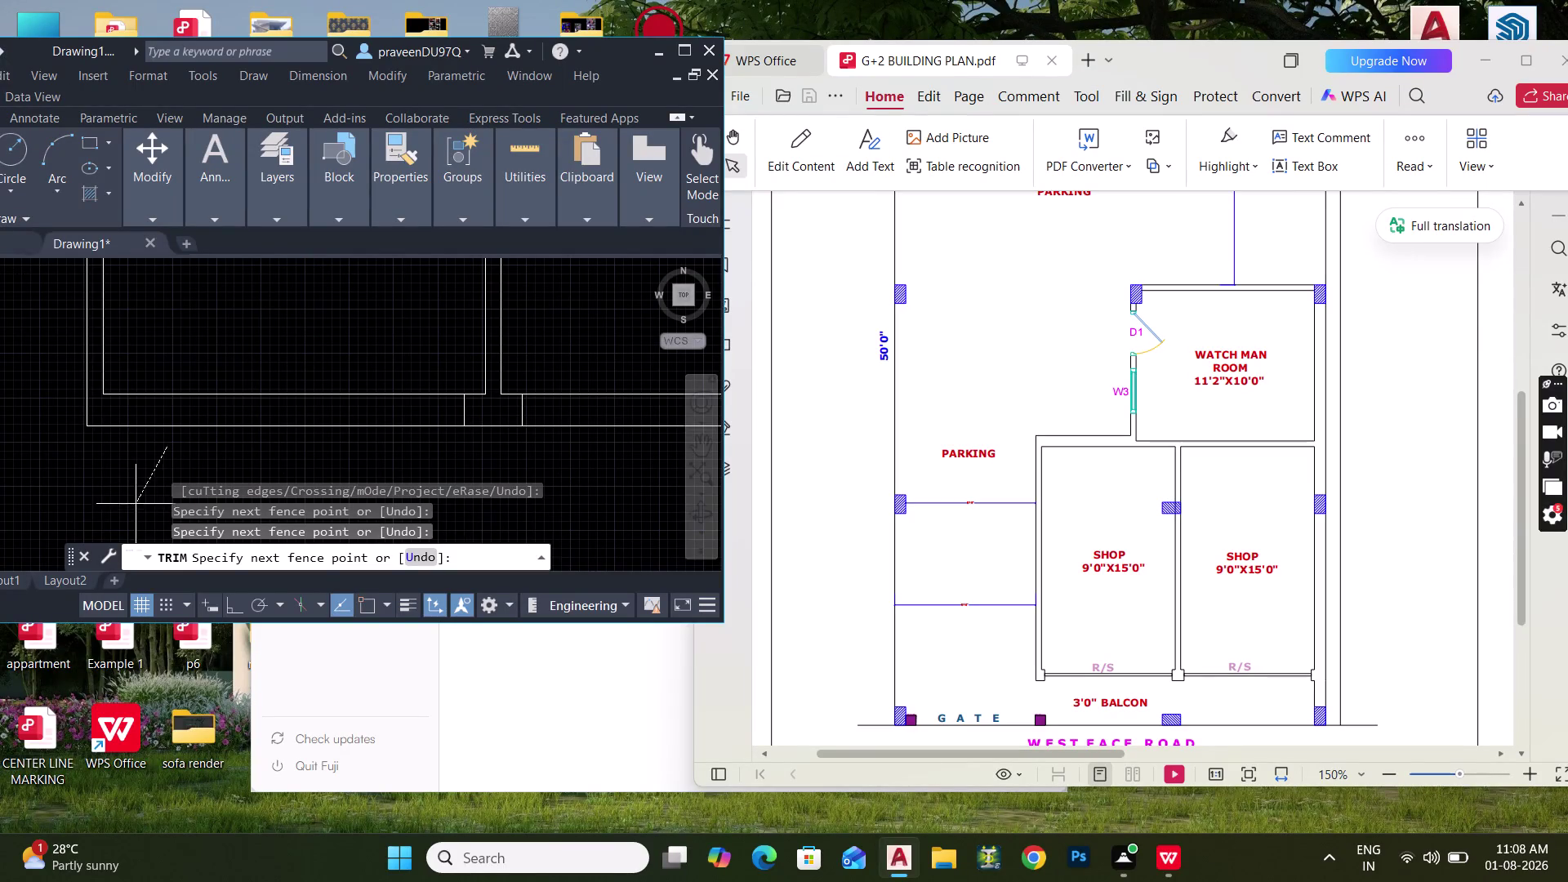
End the trim and pan across the trimmed watchman room and shop outlines.
key(Escape)
key(Escape)
middle_drag(276, 427, 353, 427)
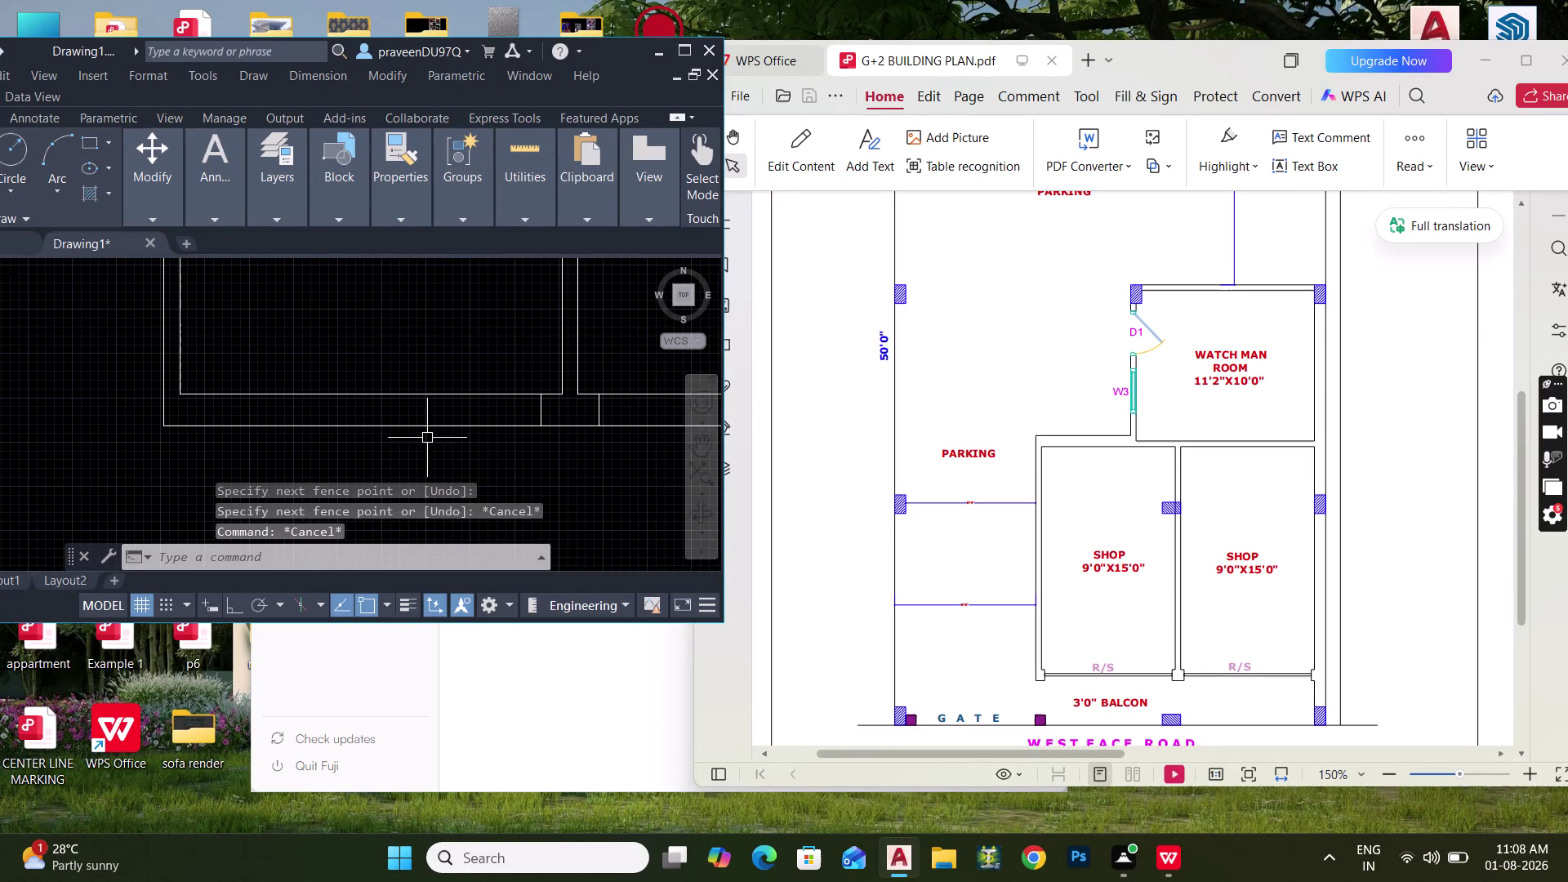
scroll(down, 3)
middle_drag(351, 363, 263, 402)
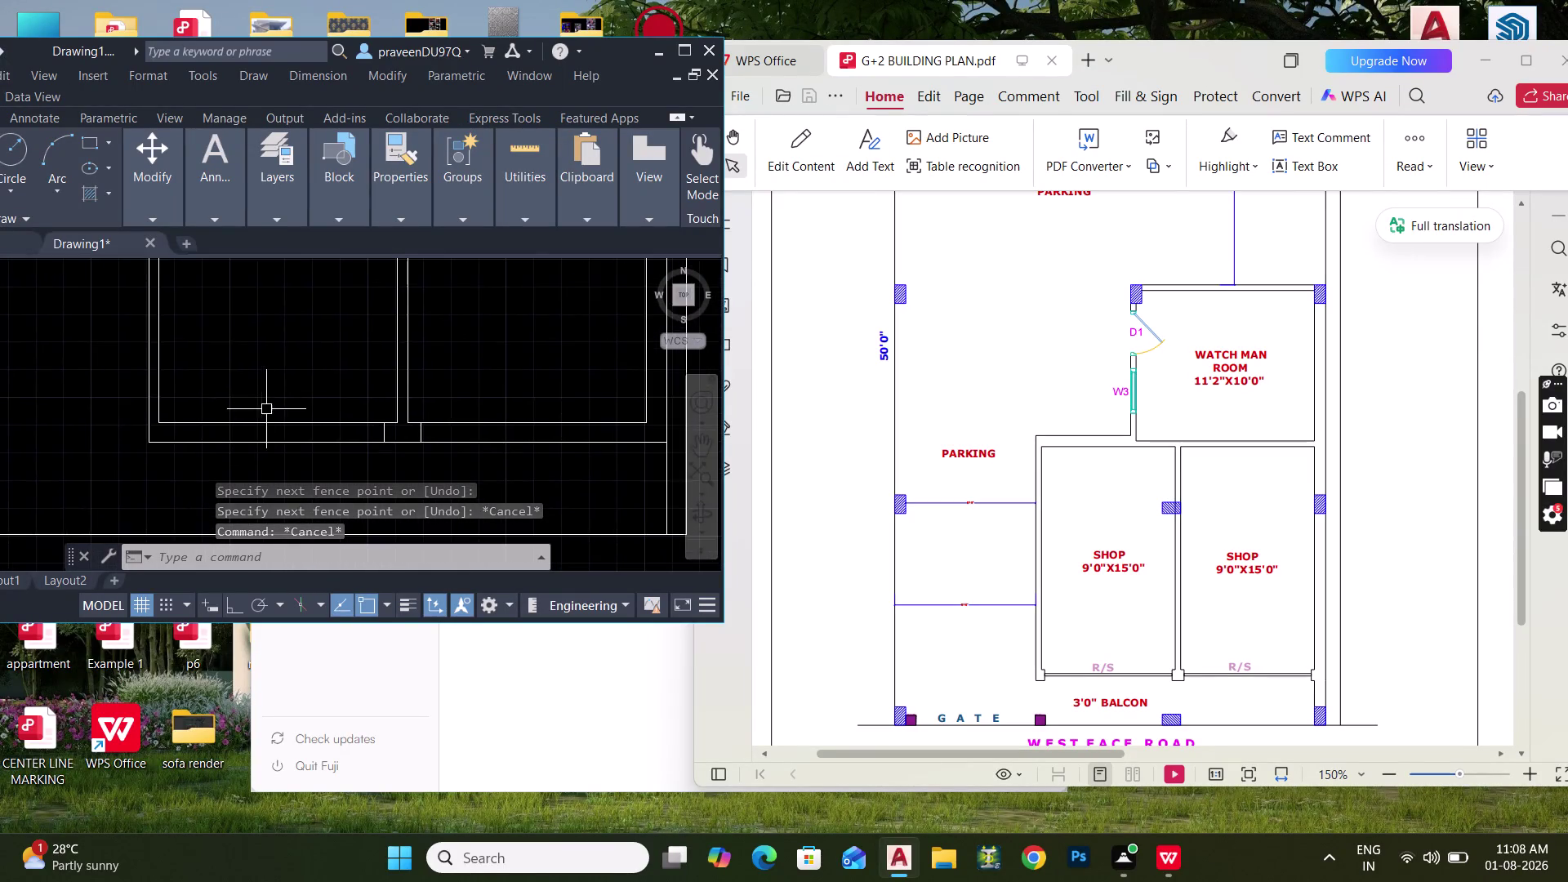
scroll(down, 3)
middle_drag(325, 402, 339, 486)
scroll(up, 3)
middle_drag(379, 312, 387, 392)
middle_drag(396, 375, 411, 397)
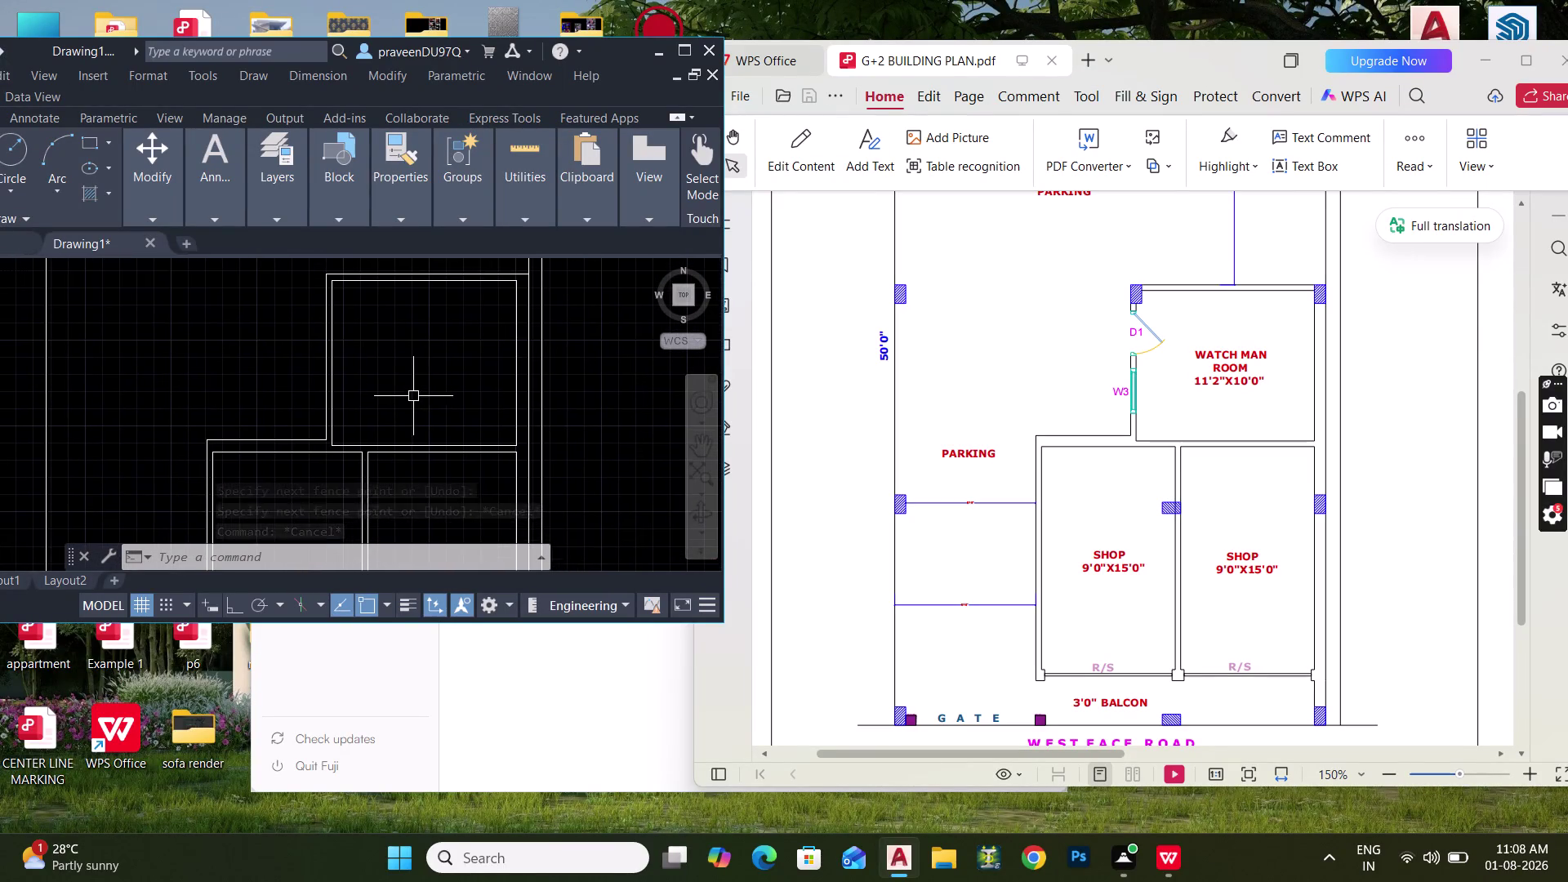
Move the AutoCAD window to the top of the screen and make it taller.
drag(310, 40, 310, 39)
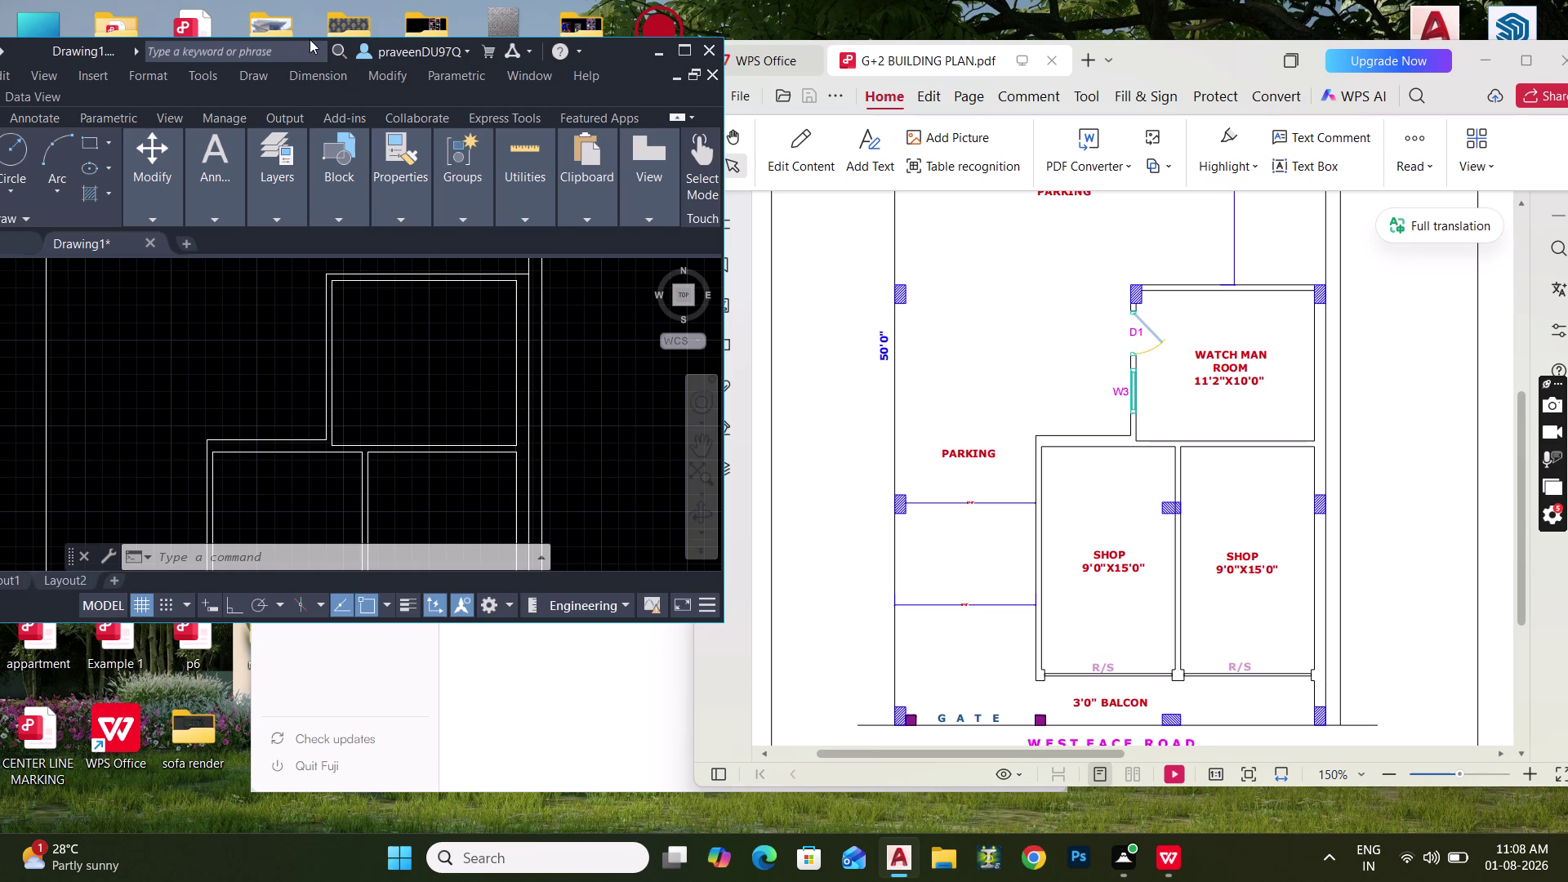
drag(309, 40, 306, 32)
drag(309, 38, 307, 5)
drag(308, 5, 307, 4)
drag(626, 40, 621, 24)
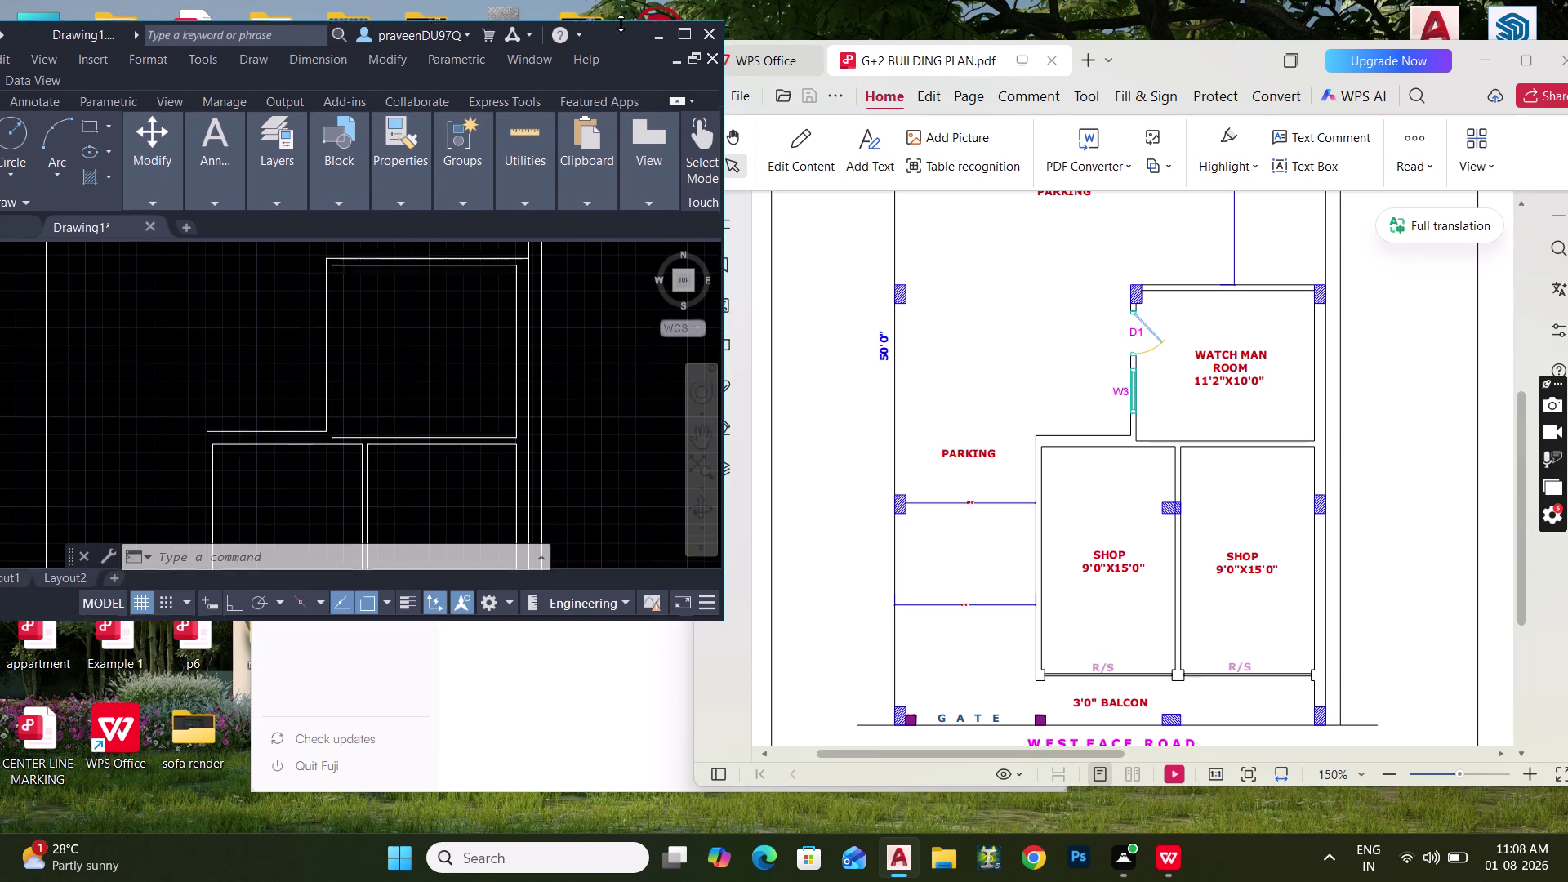
drag(621, 24, 615, 17)
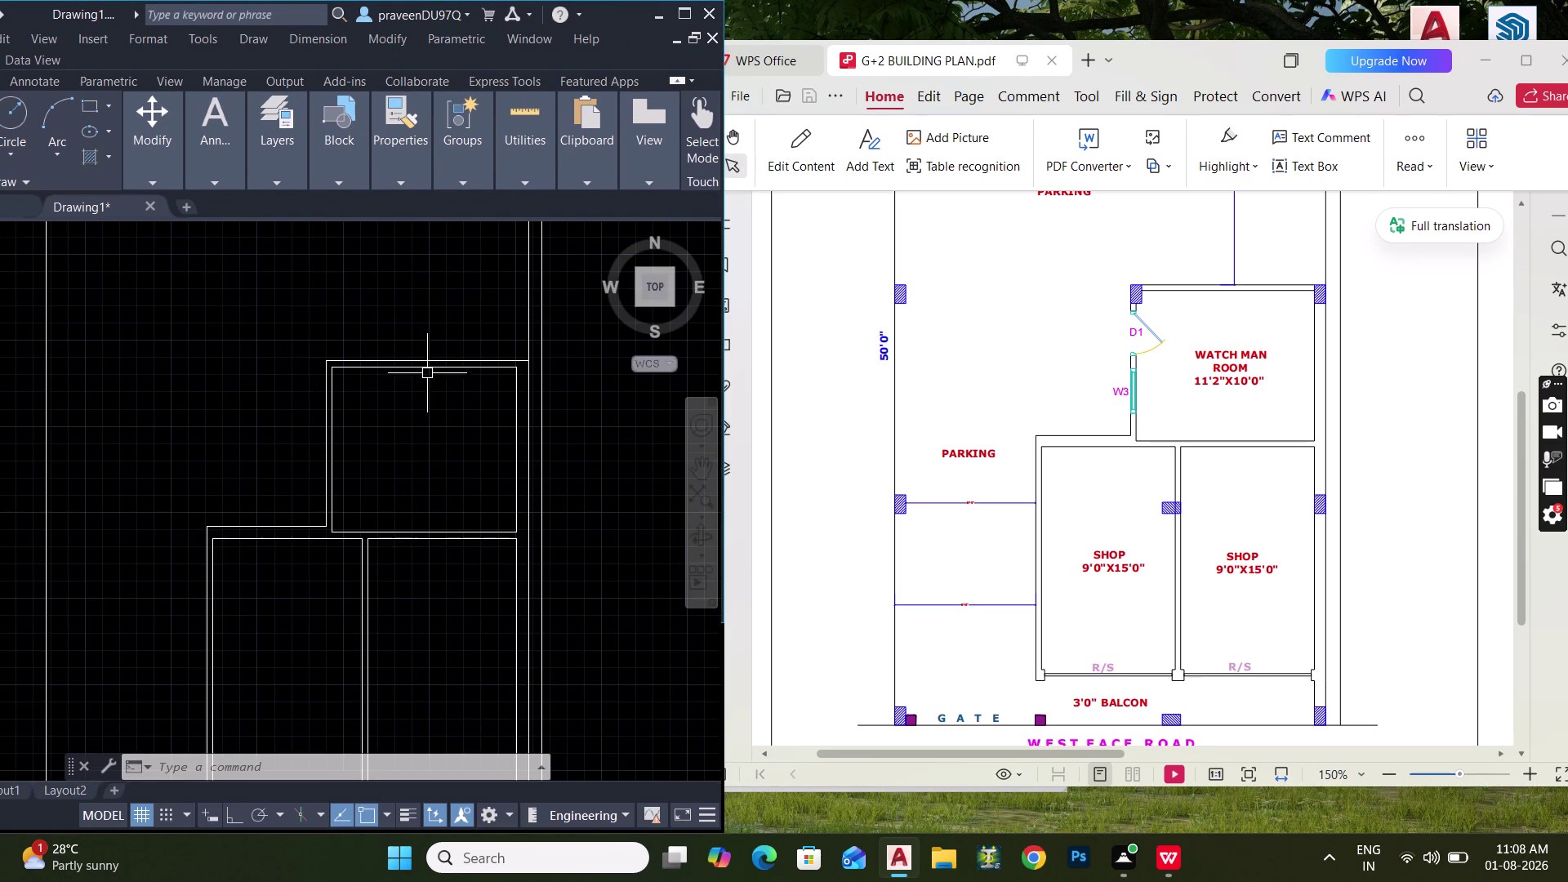
Frame the whole plan, then start and cancel a linear dimension (DLI).
scroll(down, 3)
scroll(down, 3)
middle_drag(365, 421, 351, 442)
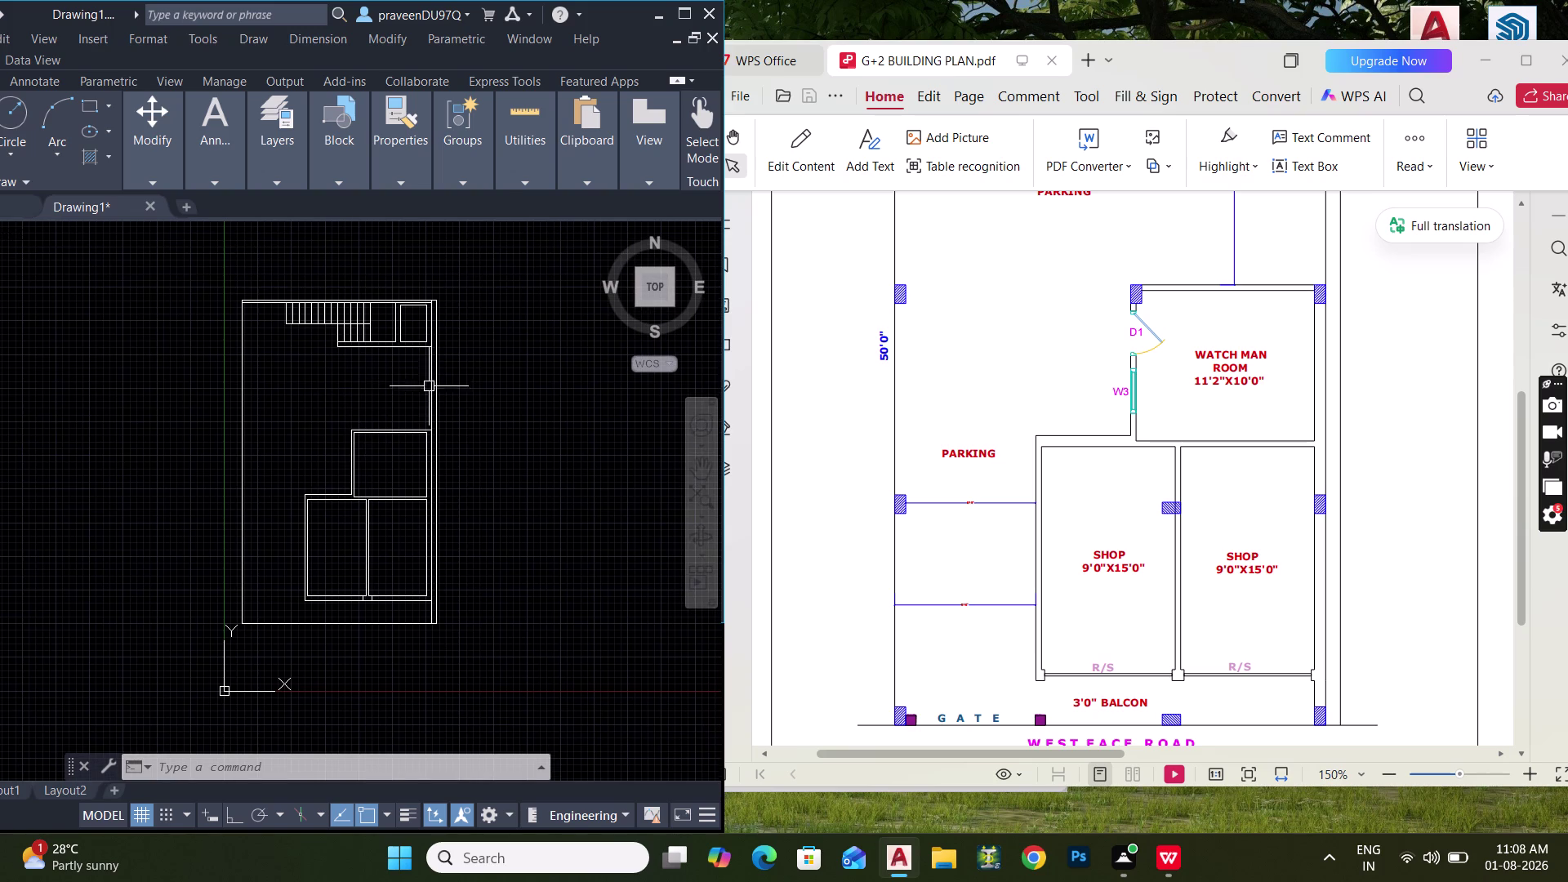
scroll(up, 3)
text(DLI)
key(space)
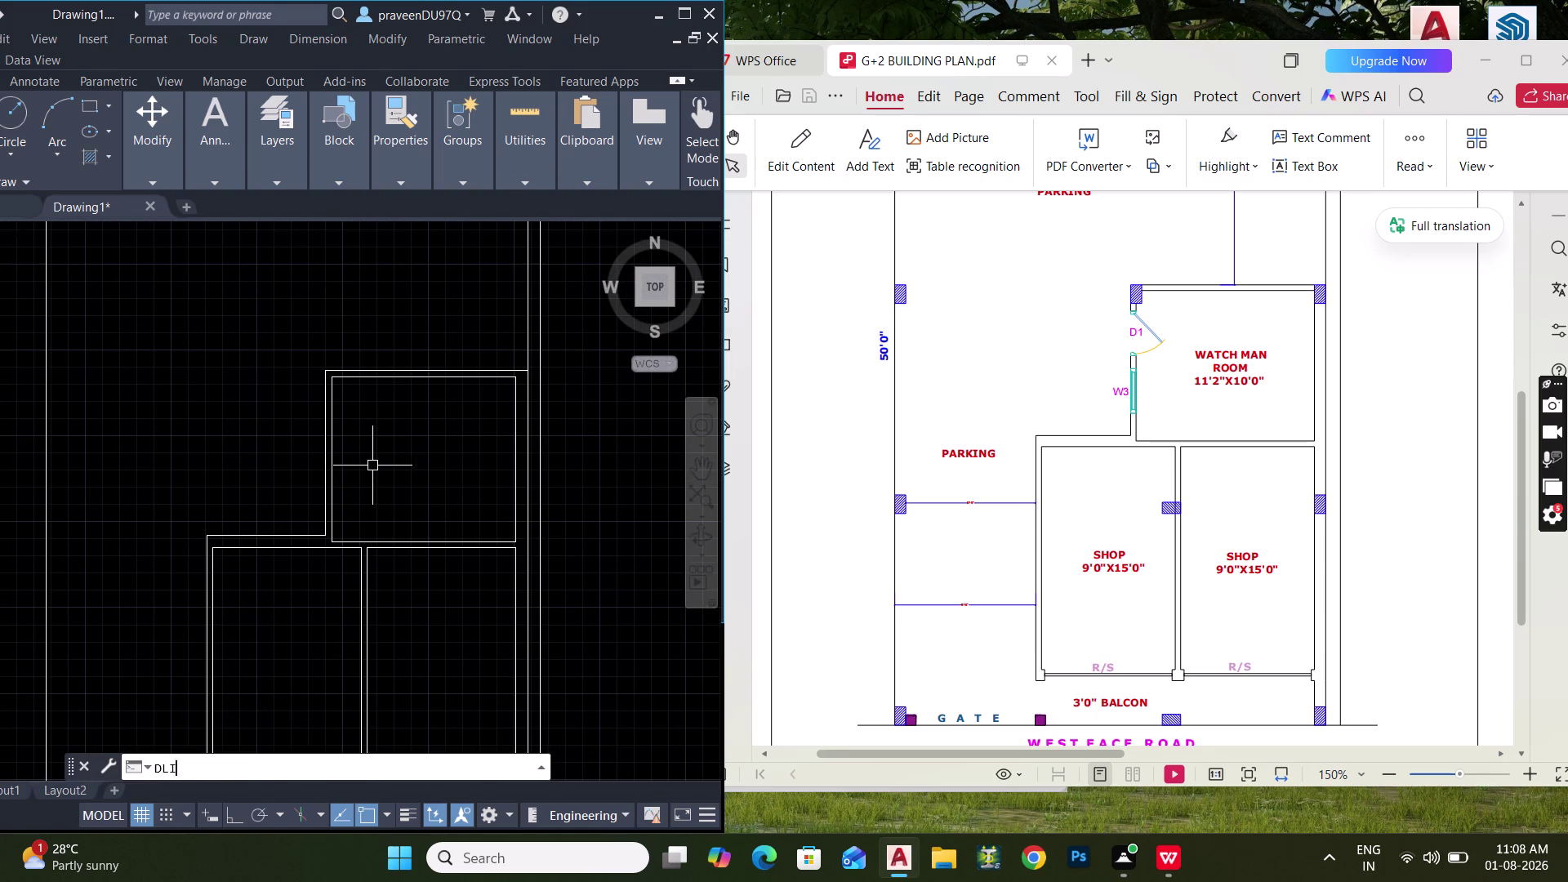
key(Escape)
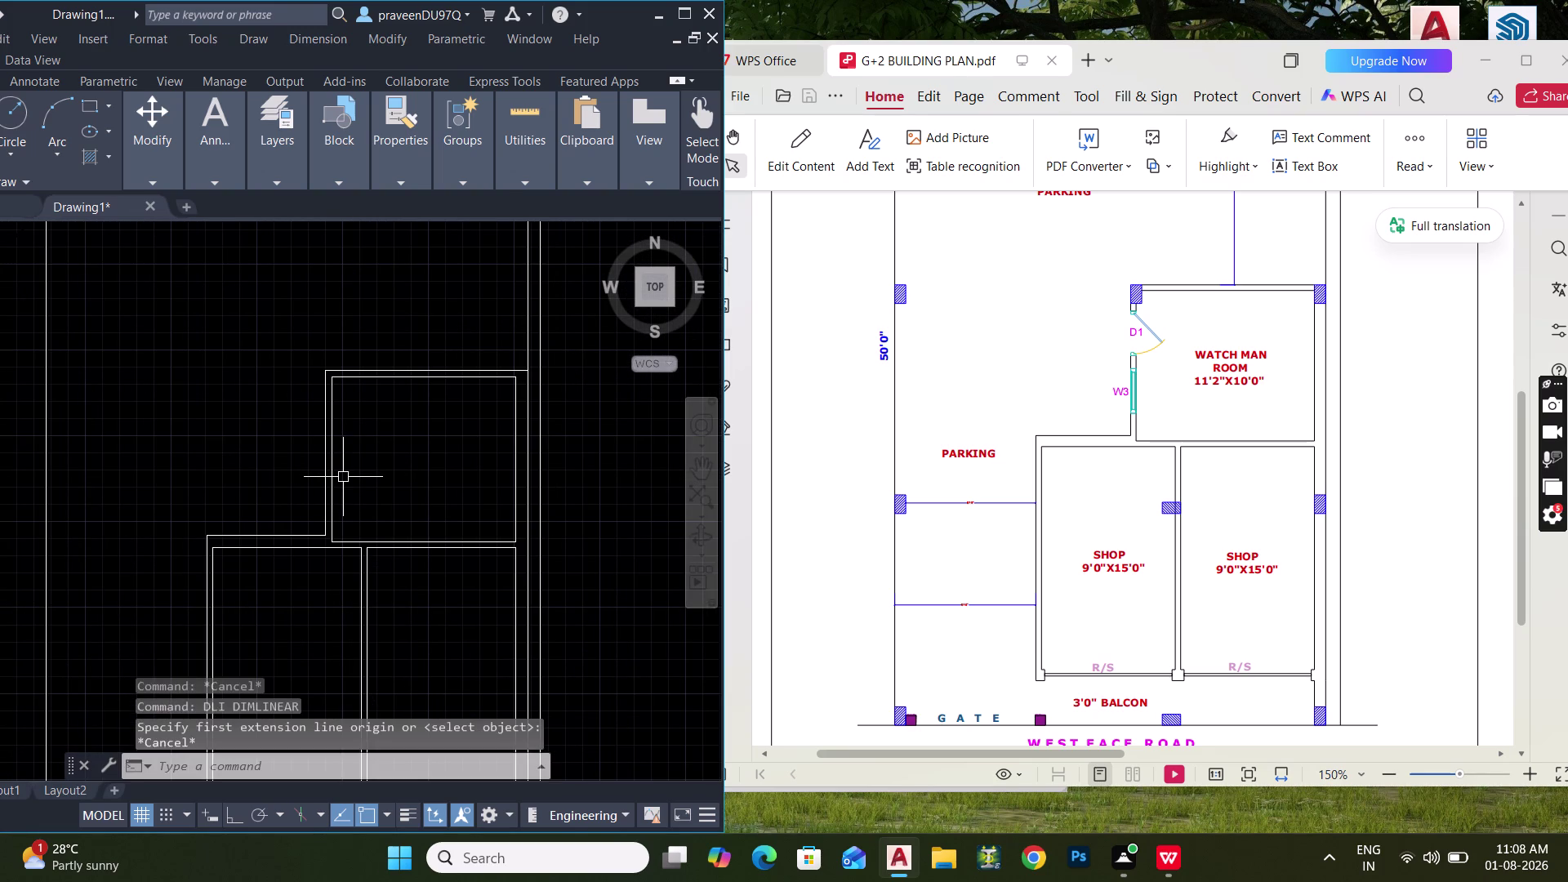
Measure rooms with MEASUREGEOM: watchman room about 11'-2" by 10', shops 9' by 15'.
text(MEA)
key(space)
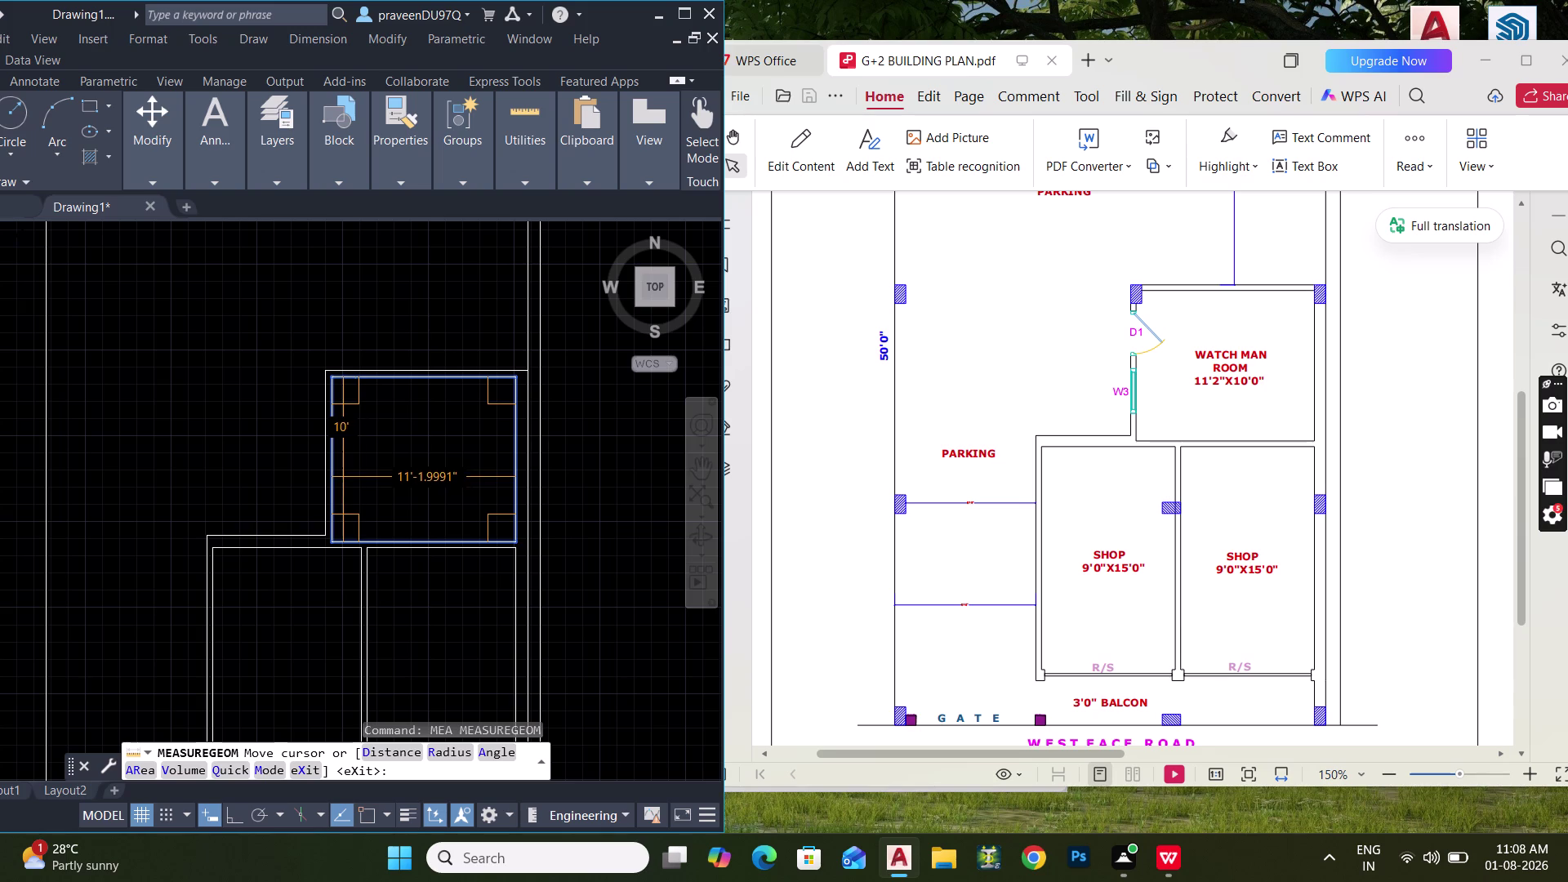
middle_drag(295, 610, 322, 545)
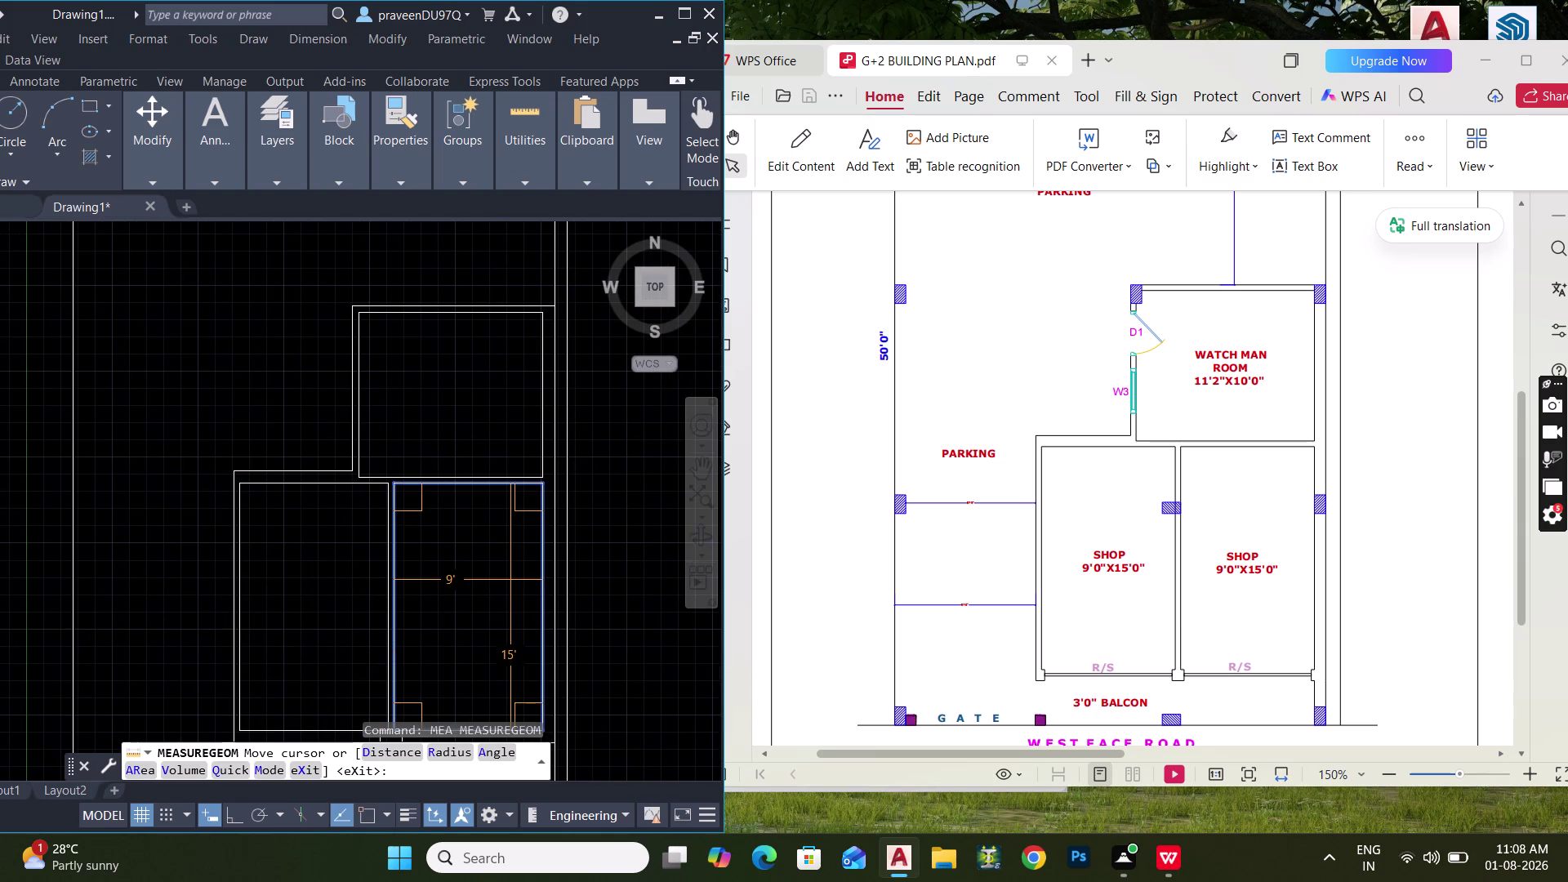
middle_drag(504, 581, 536, 504)
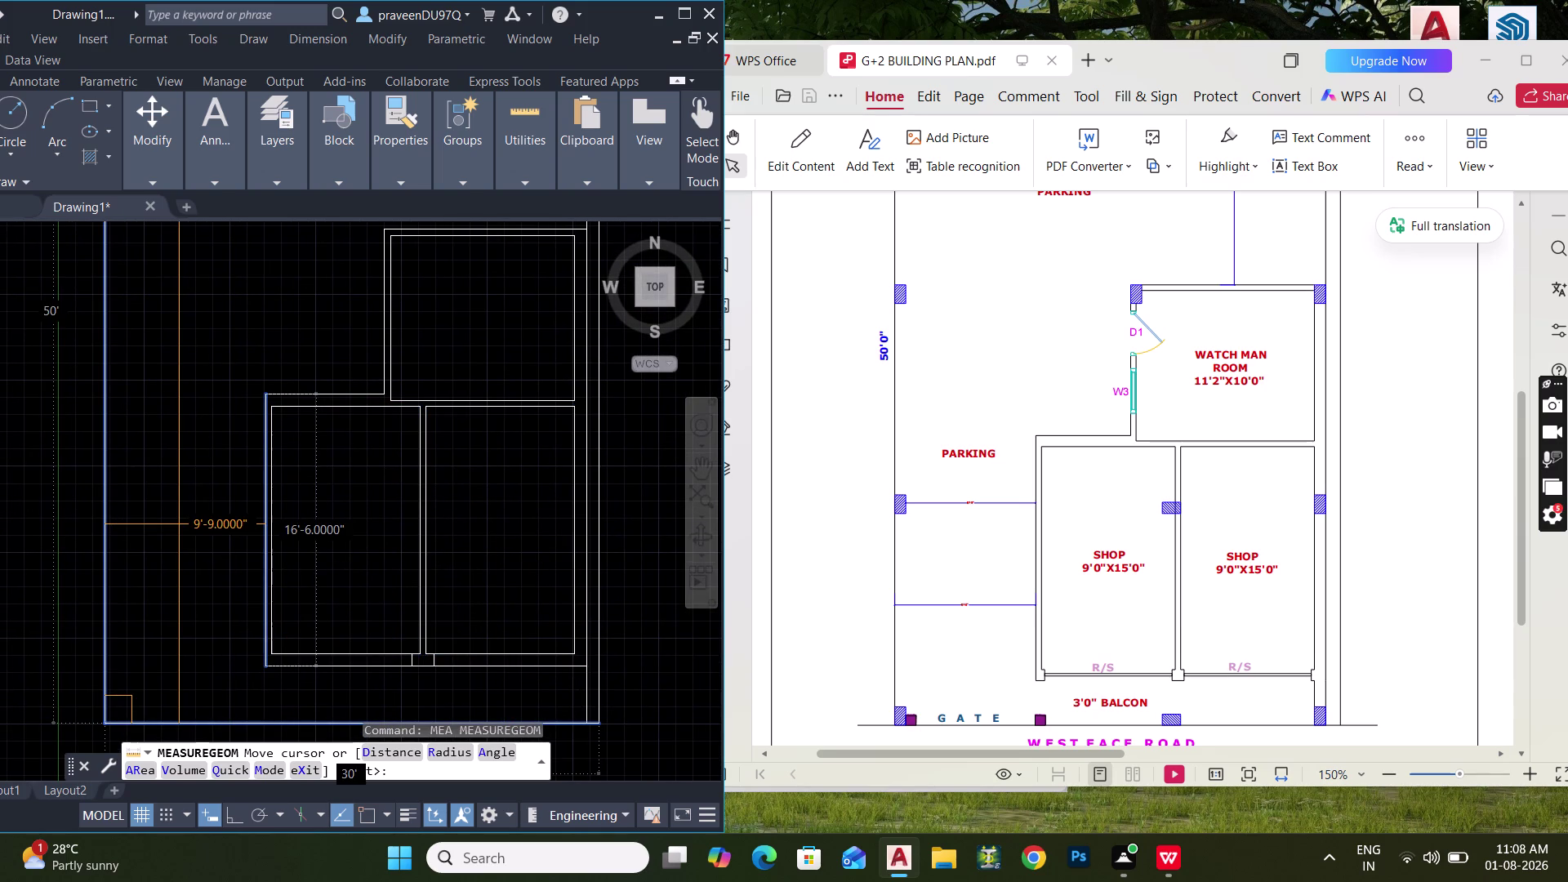
scroll(up, 3)
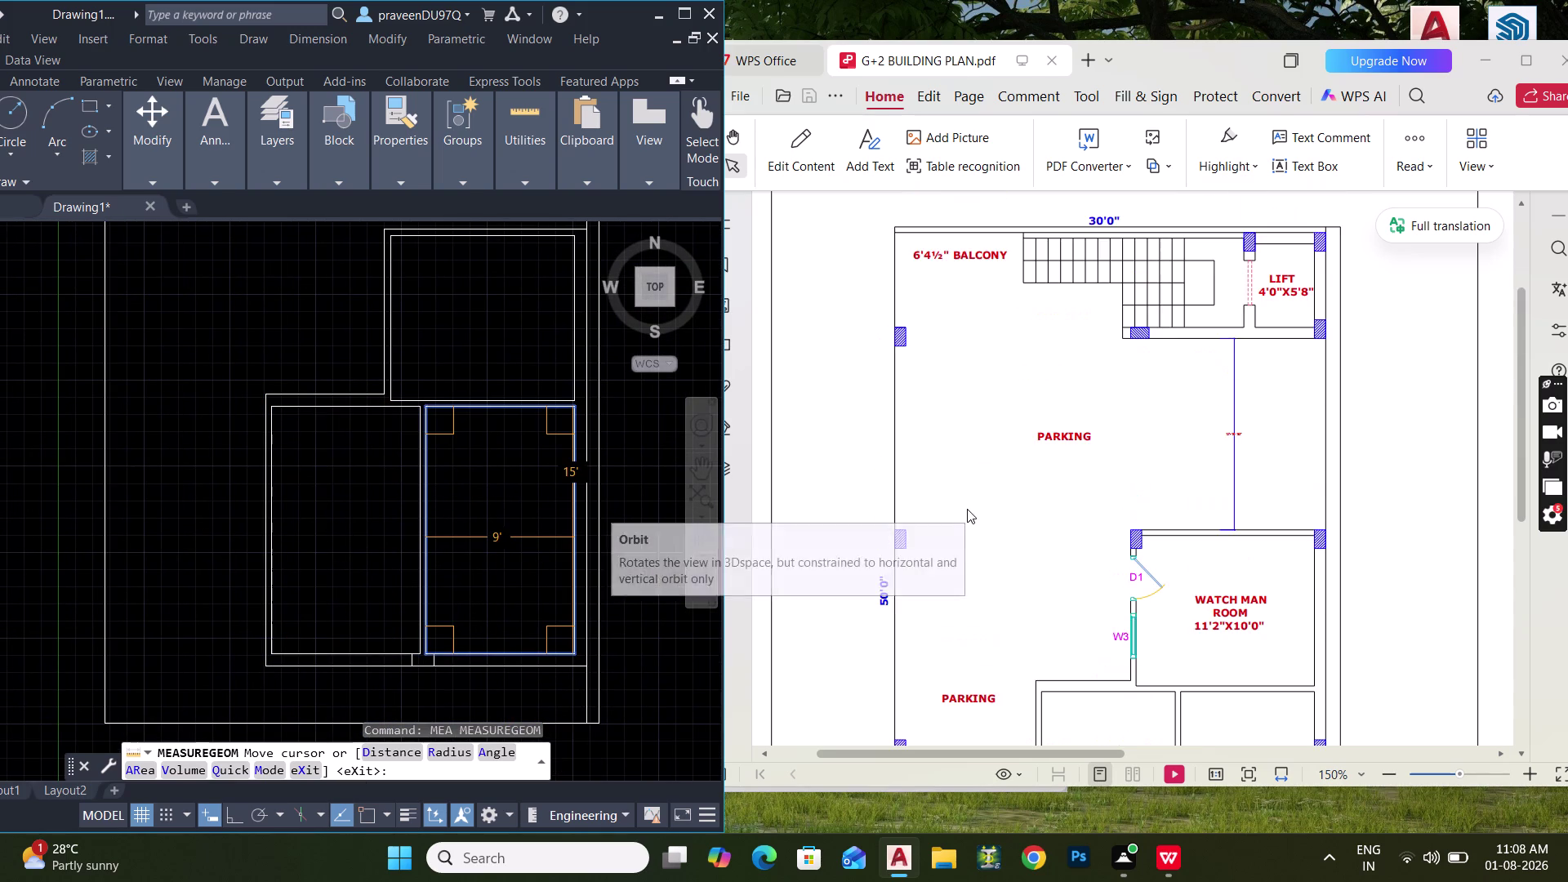
scroll(down, 3)
scroll(up, 3)
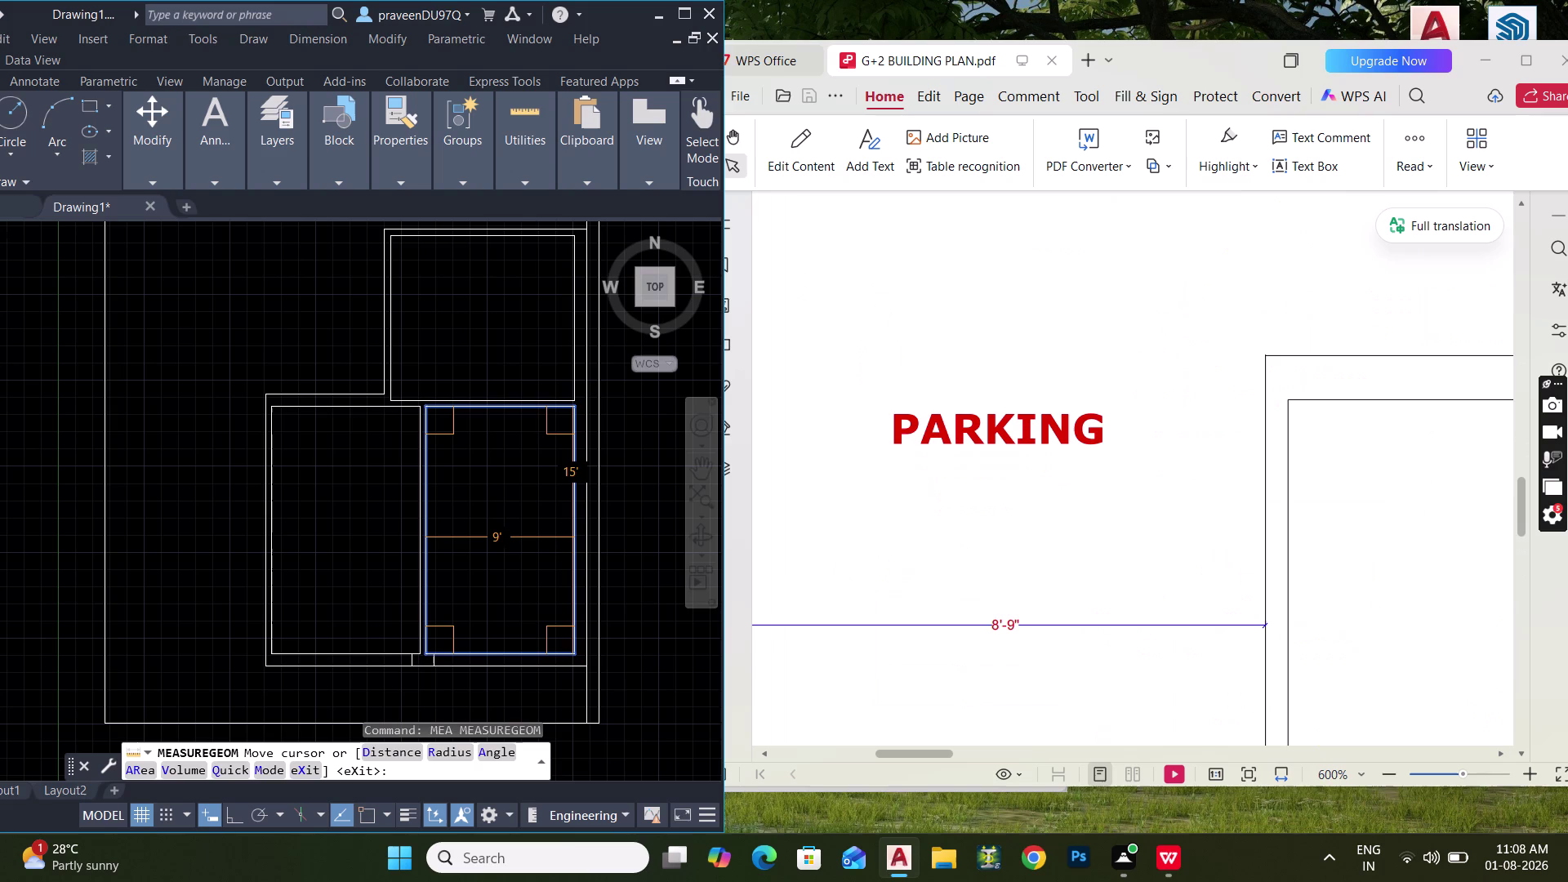
scroll(down, 3)
scroll(down, 3)
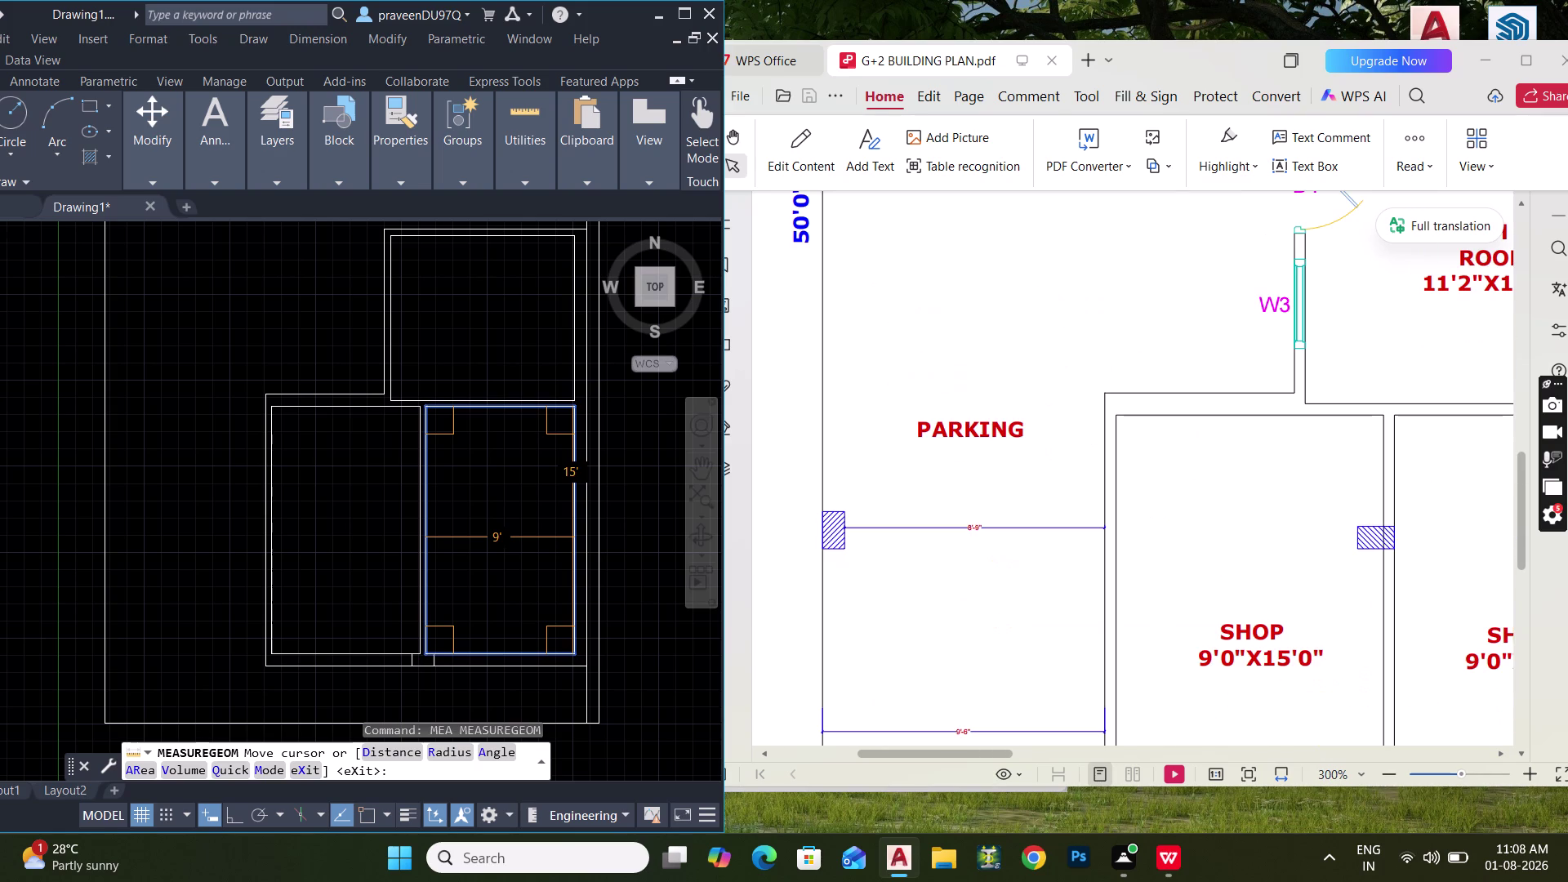
scroll(down, 3)
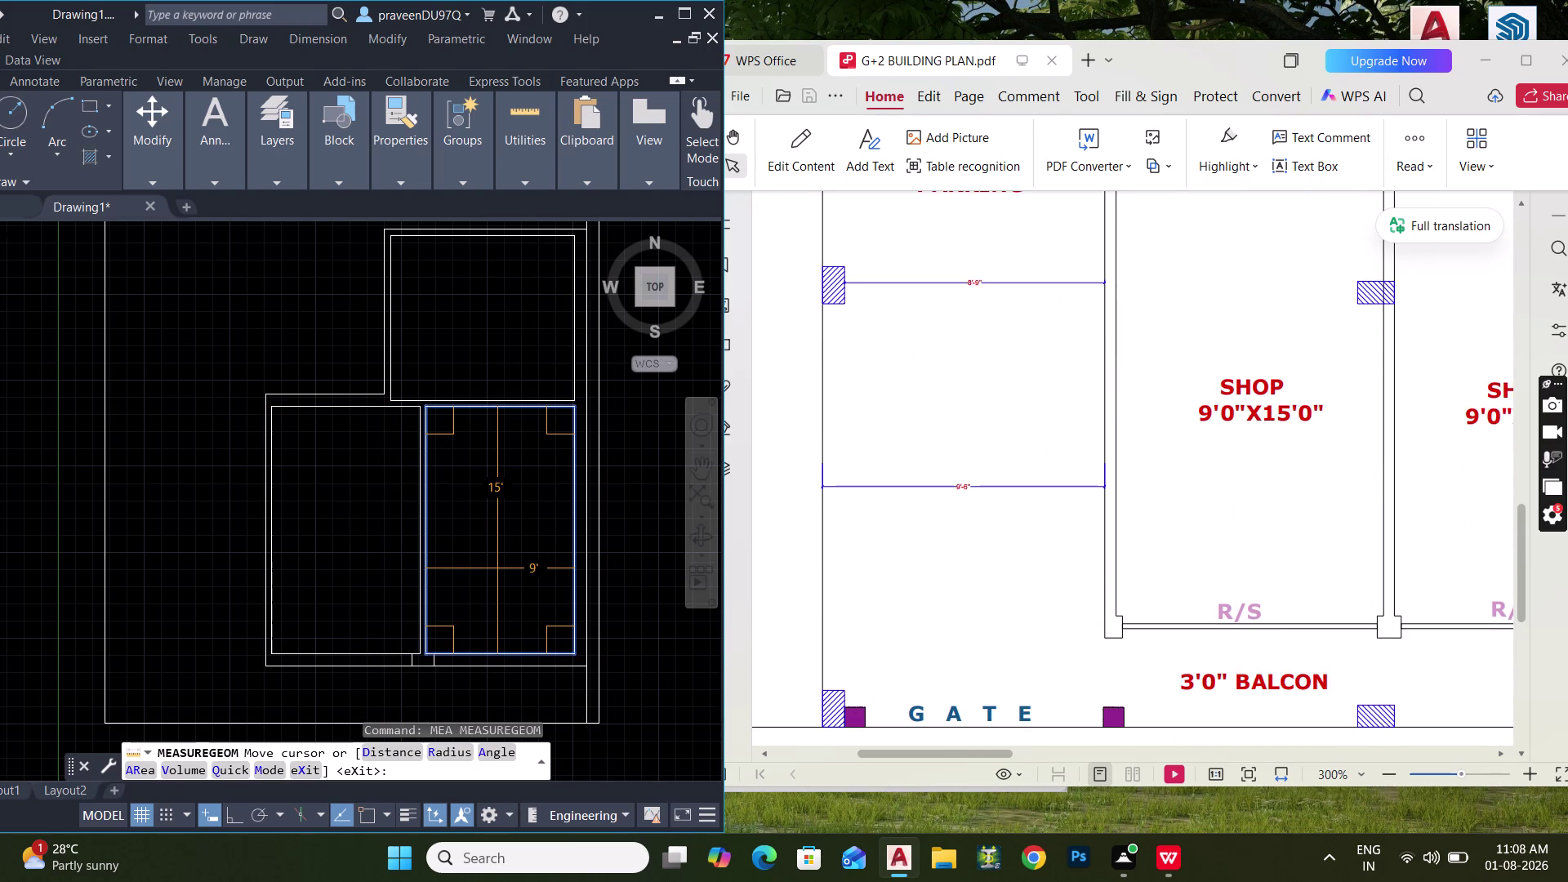
Offset a room wall line 6 inches to one side.
key(Escape)
key(Escape)
text(O)
key(space)
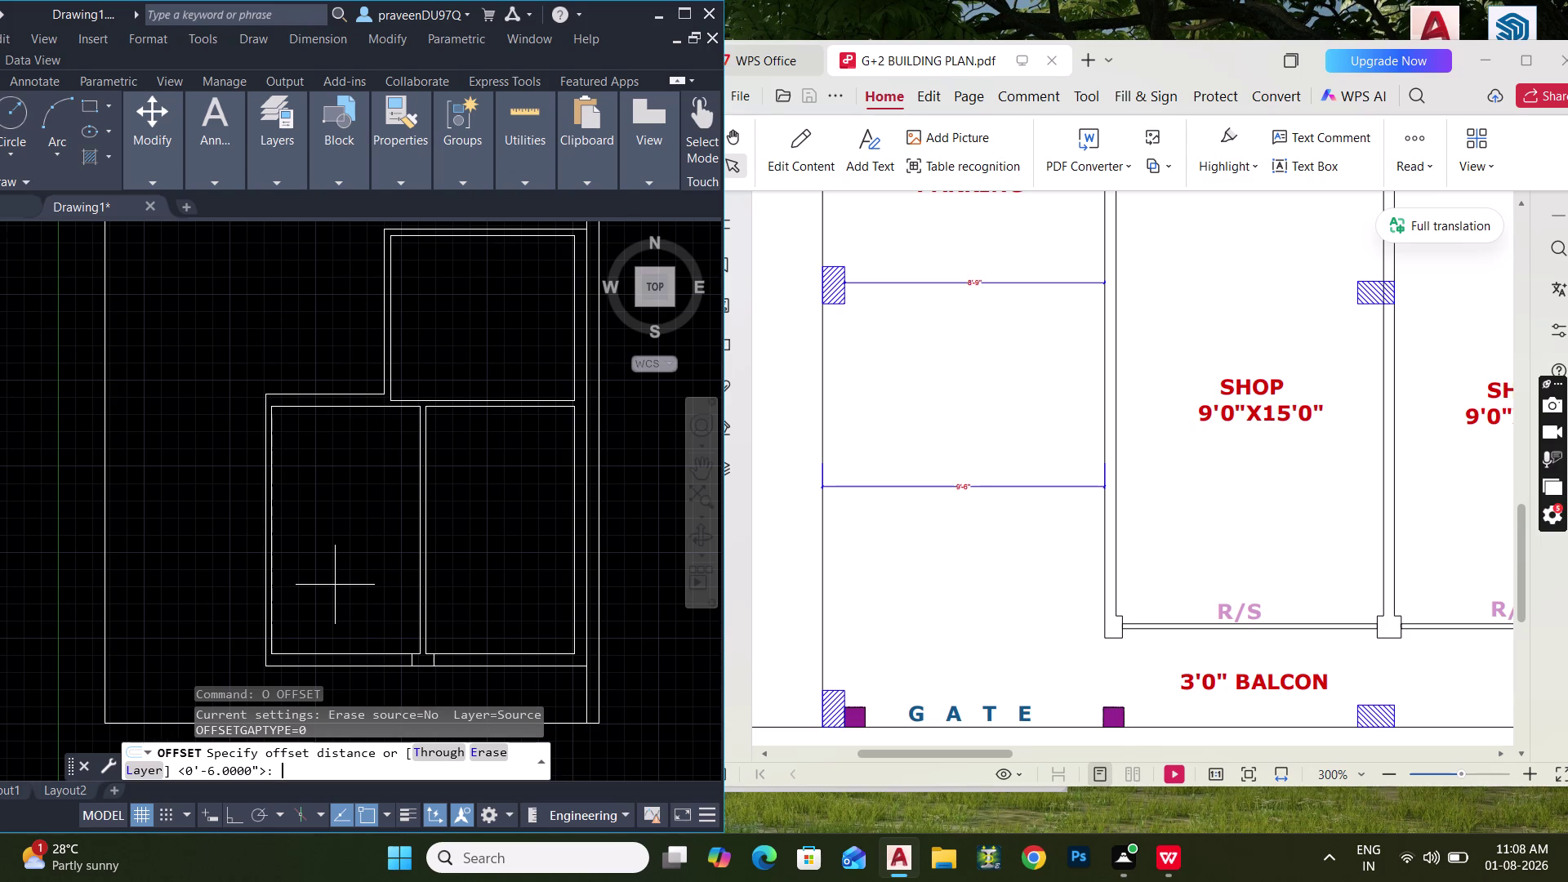
text(6")
key(Return)
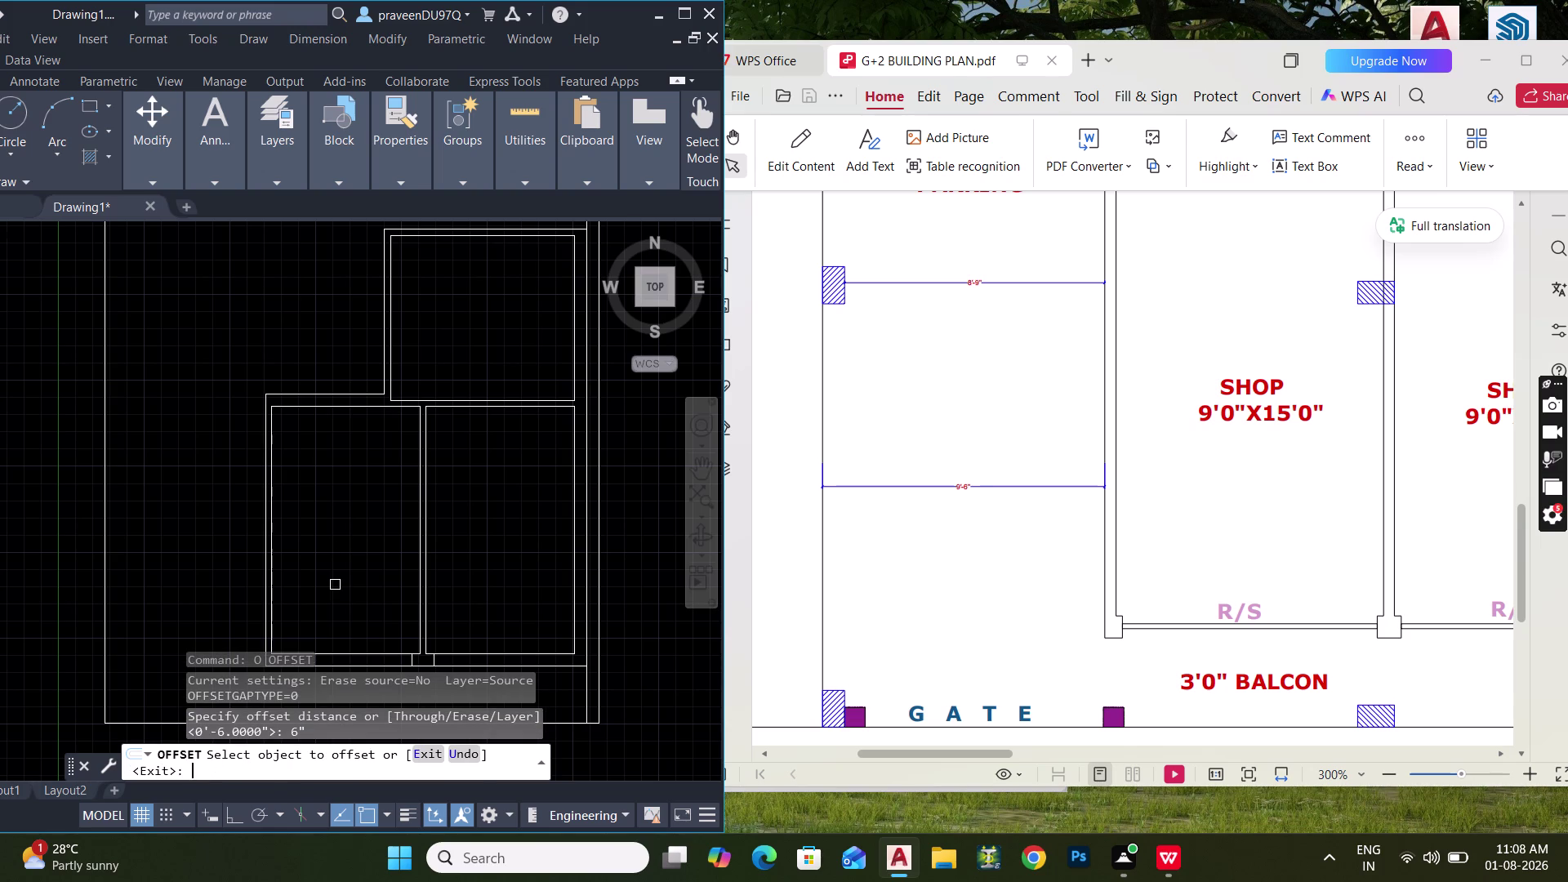
scroll(down, 3)
scroll(up, 3)
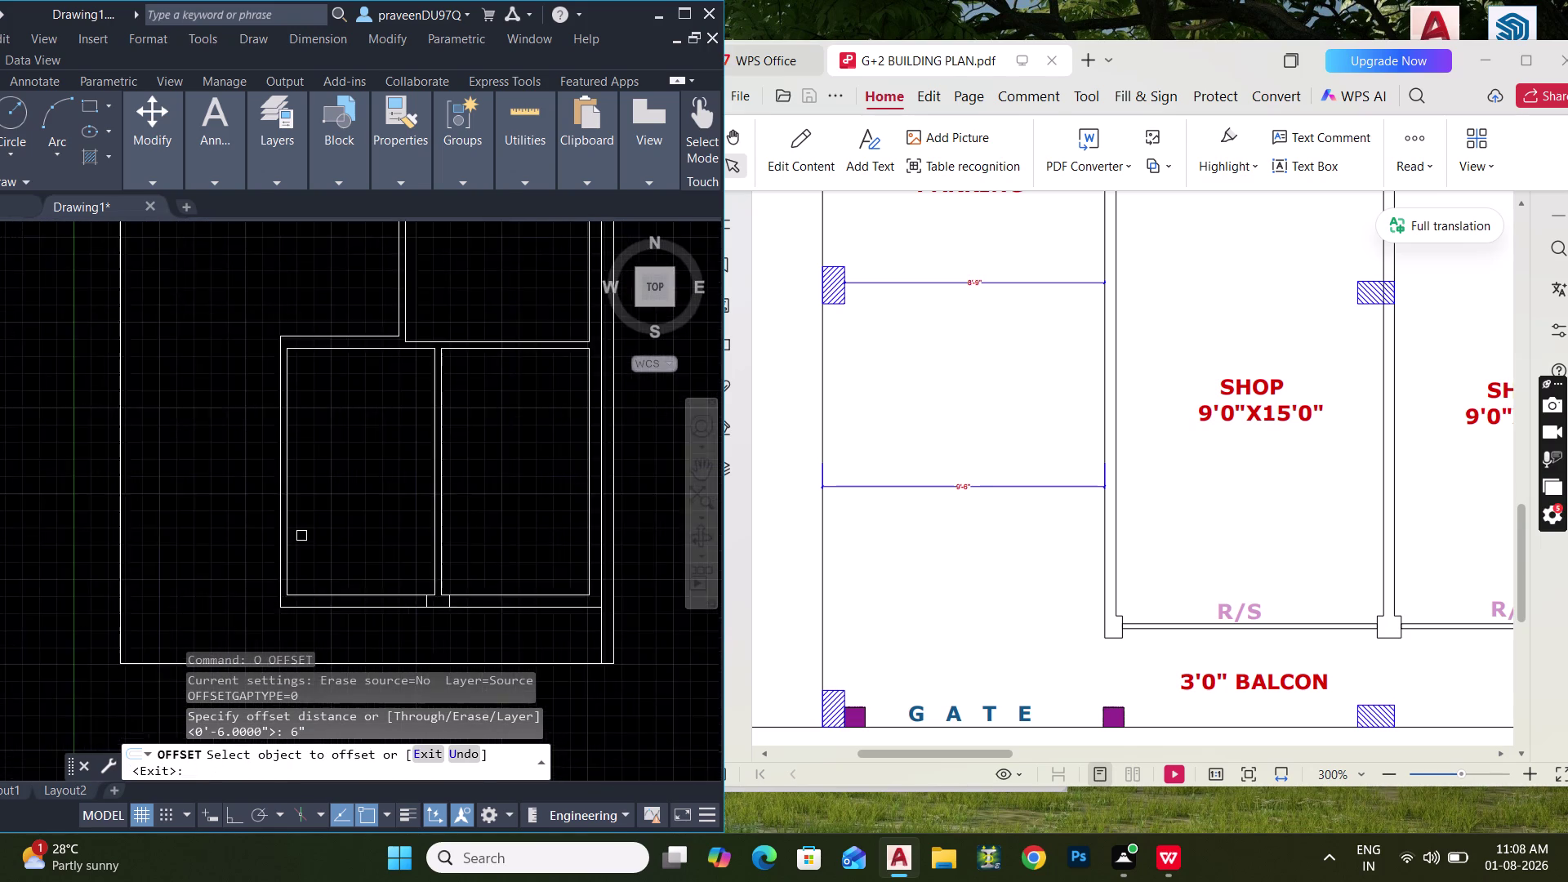
scroll(up, 3)
middle_drag(301, 536, 370, 398)
click(334, 466)
click(379, 464)
key(Escape)
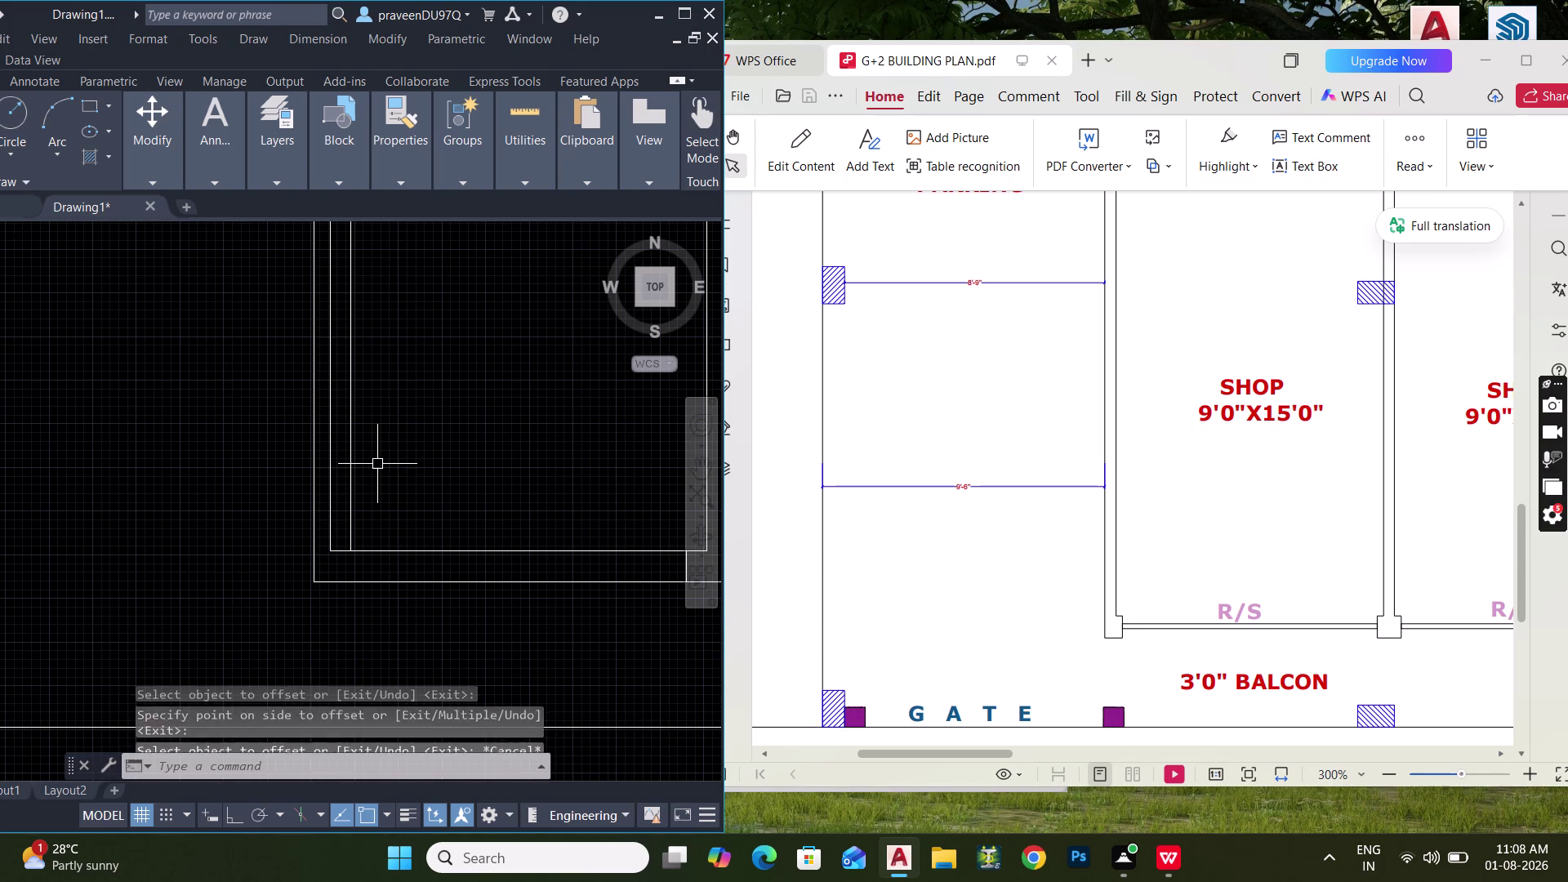
key(Escape)
Extend the new wall line and fence-trim the overlapping ends into a clean lower corner.
key(e)
key(x)
key(space)
click(348, 474)
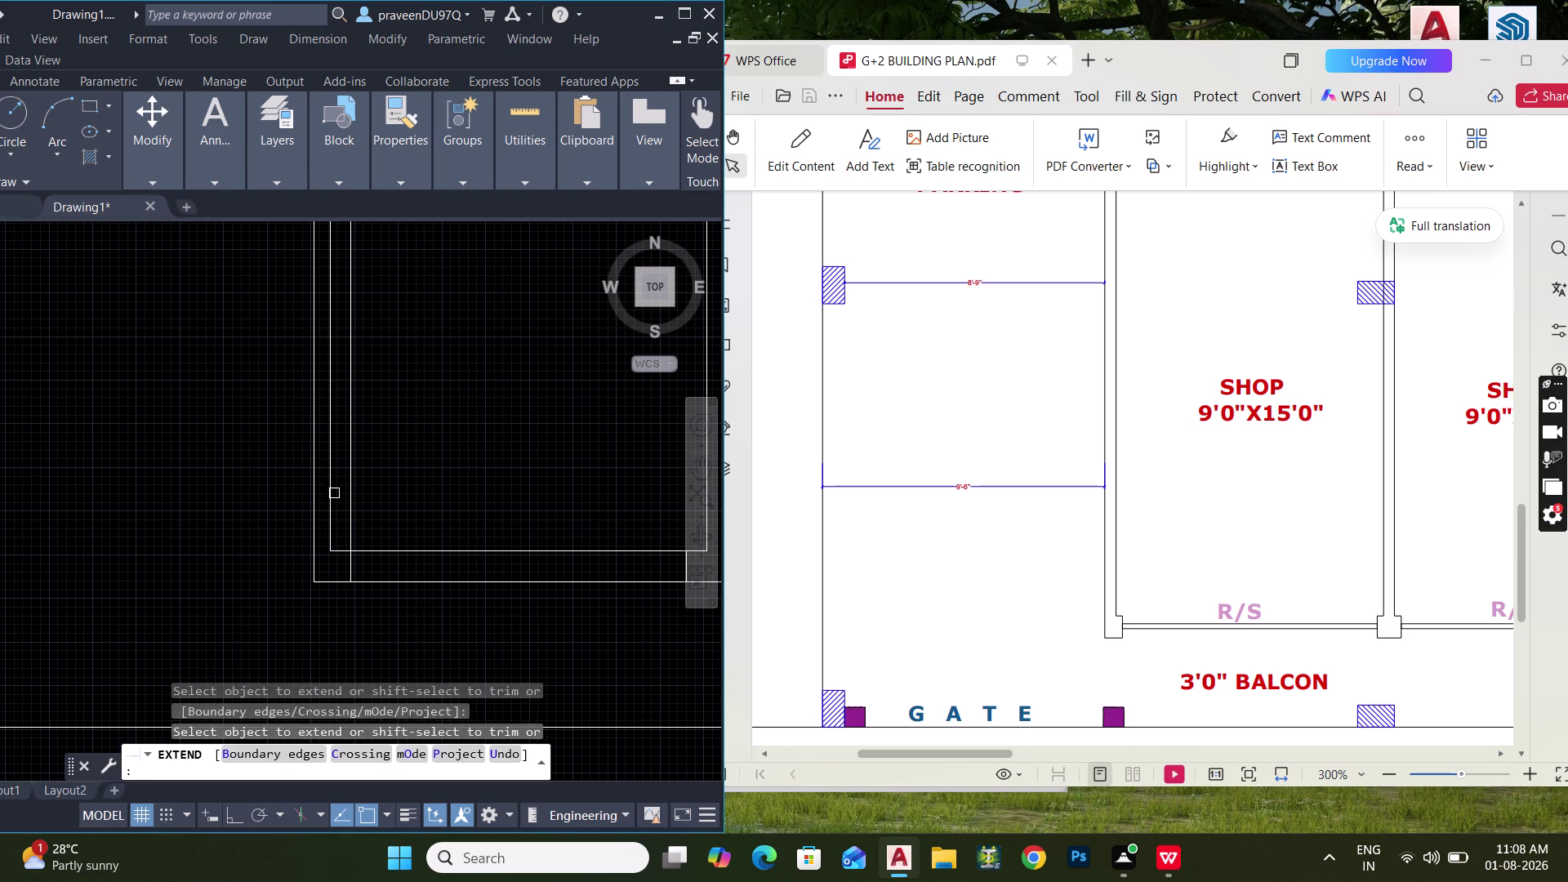
key(Escape)
key(t)
text(R)
key(space)
click(348, 487)
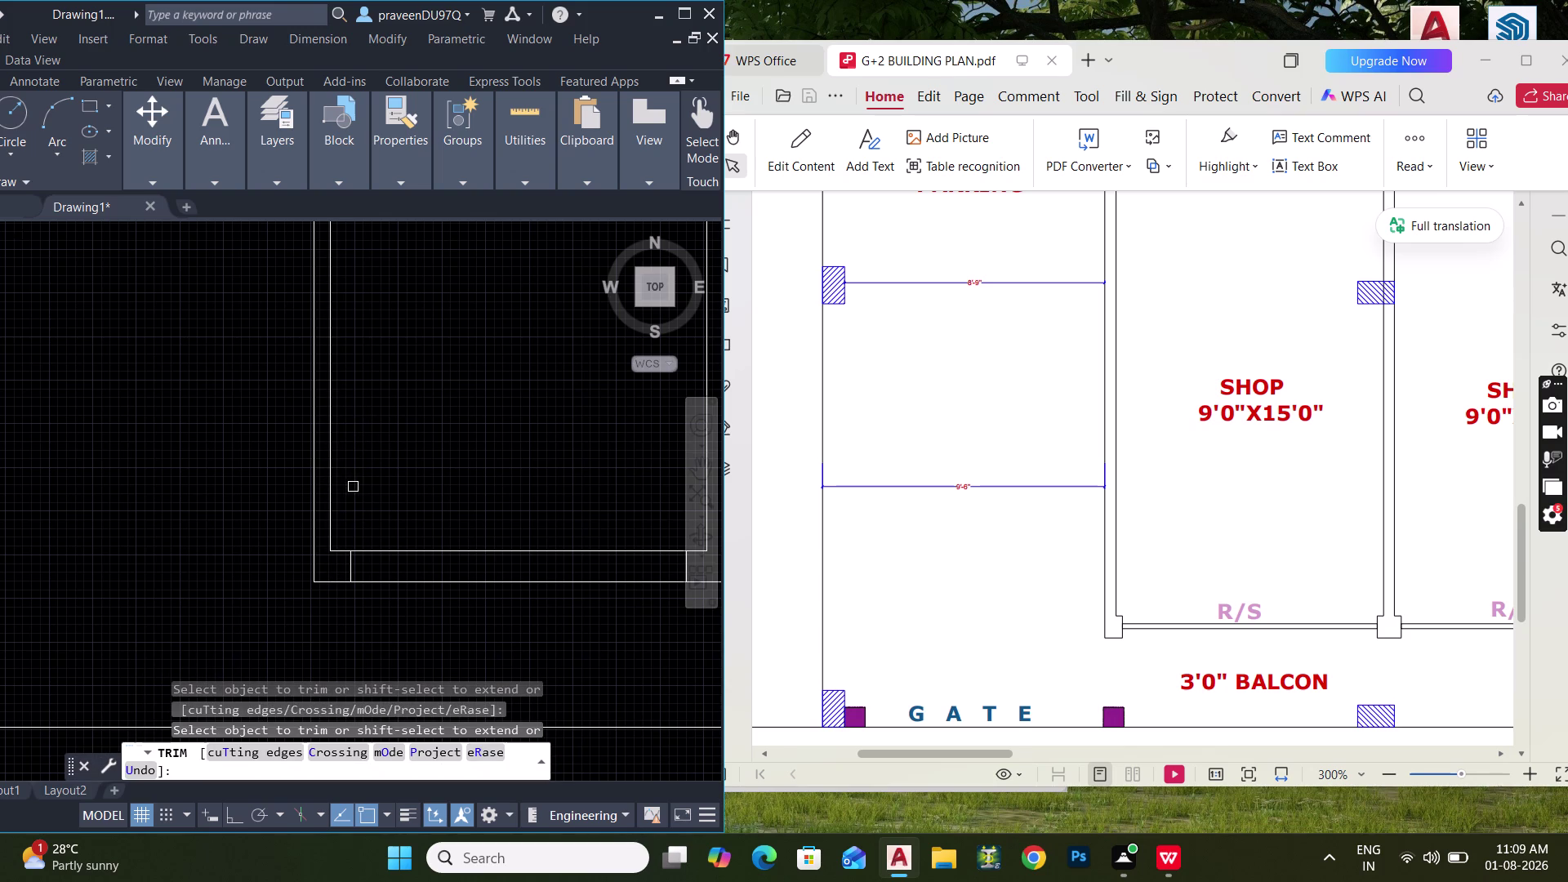
drag(416, 511, 430, 629)
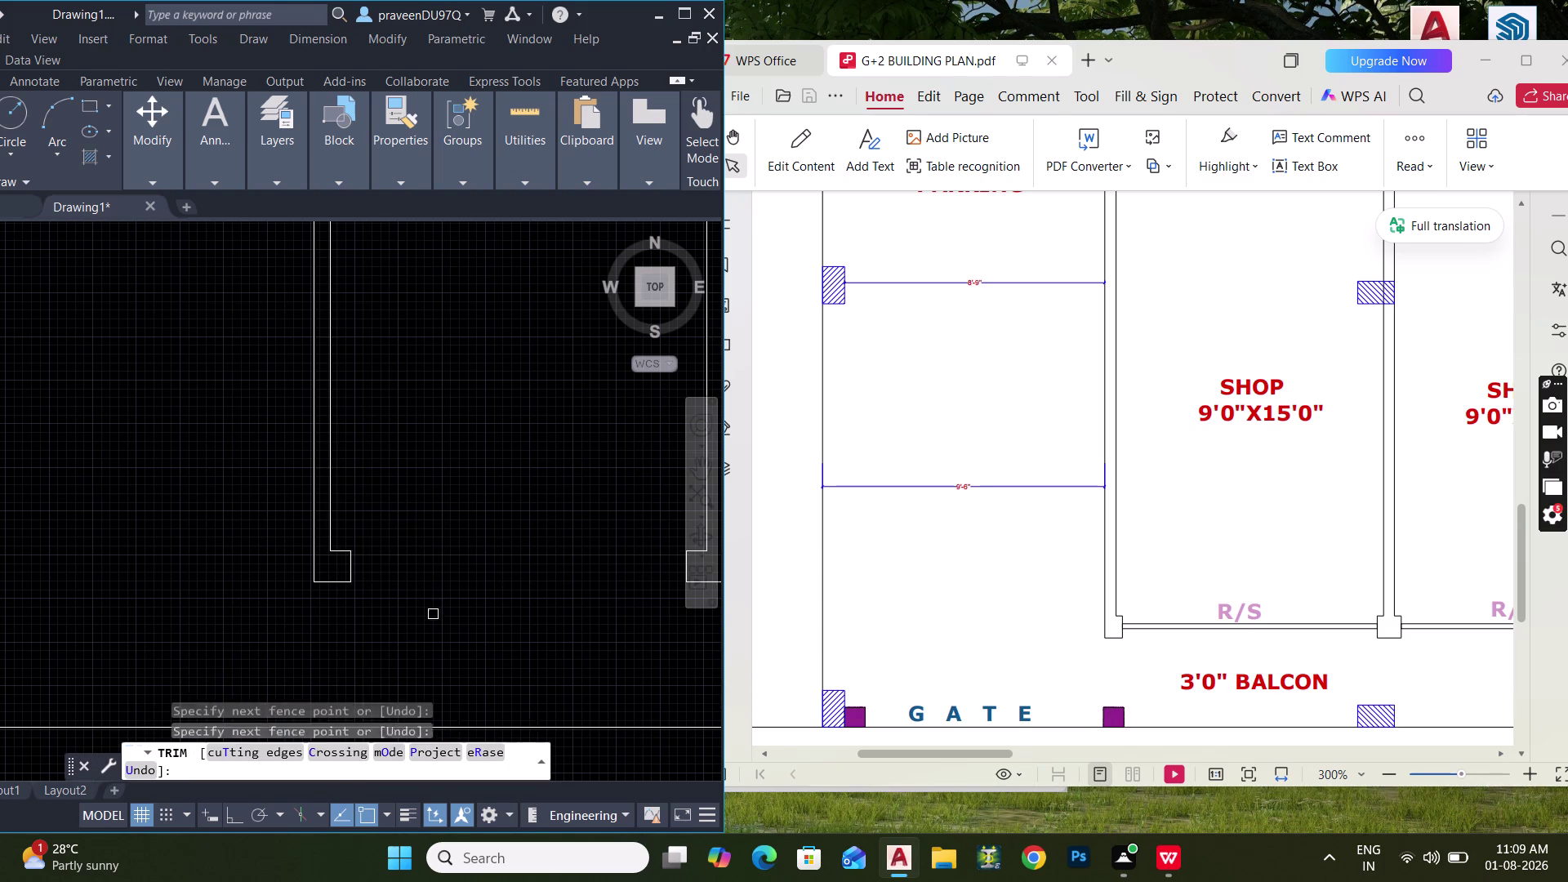
middle_drag(433, 573, 240, 531)
middle_drag(368, 546, 143, 559)
middle_drag(350, 570, 228, 566)
key(Escape)
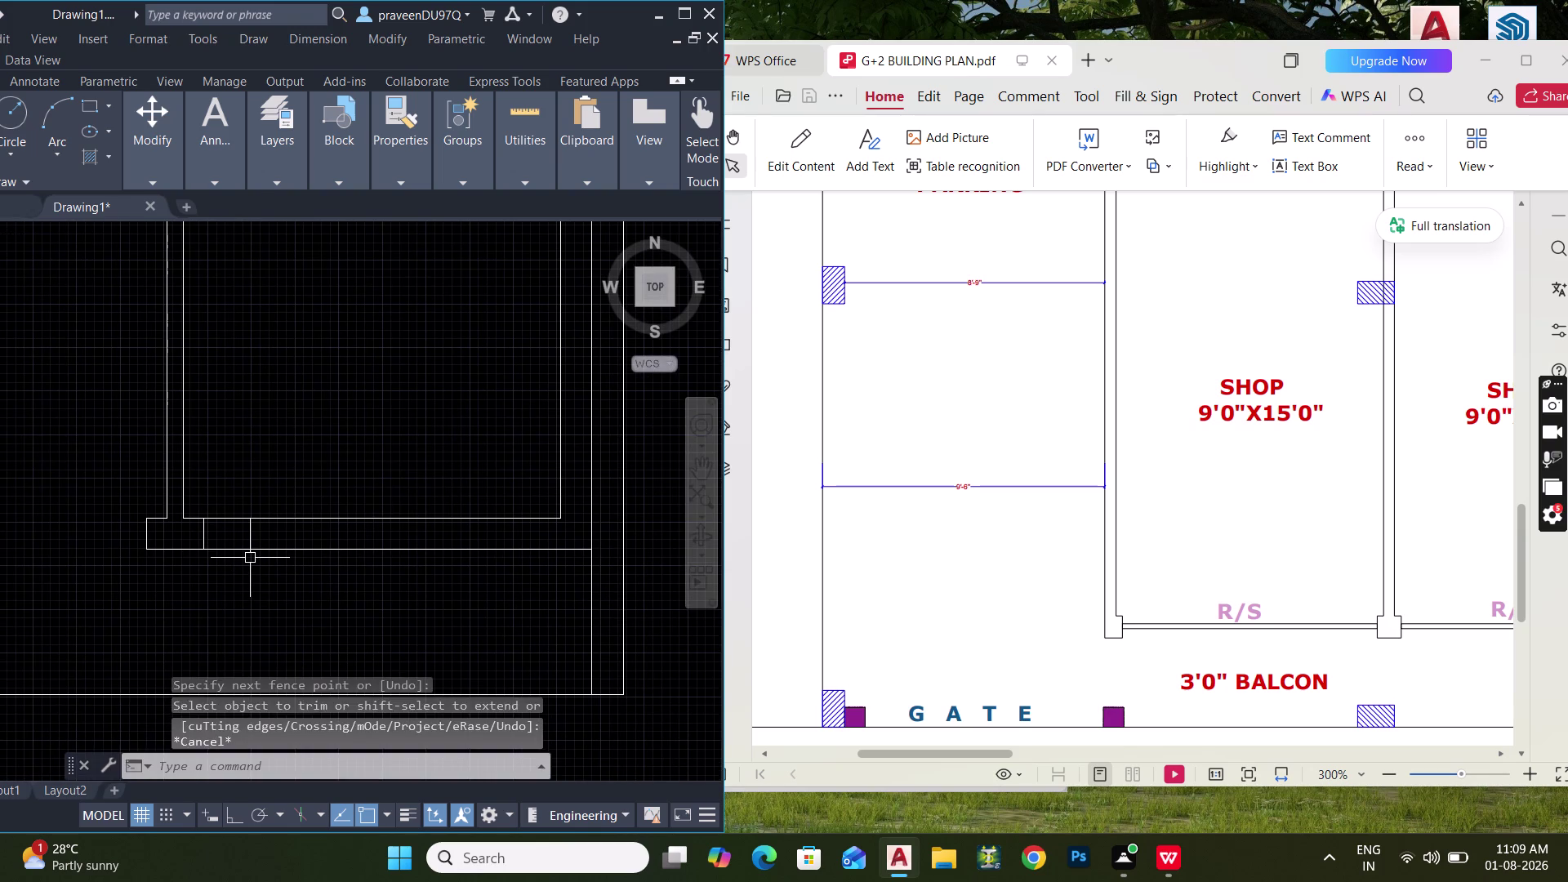
text(O 6")
key(Return)
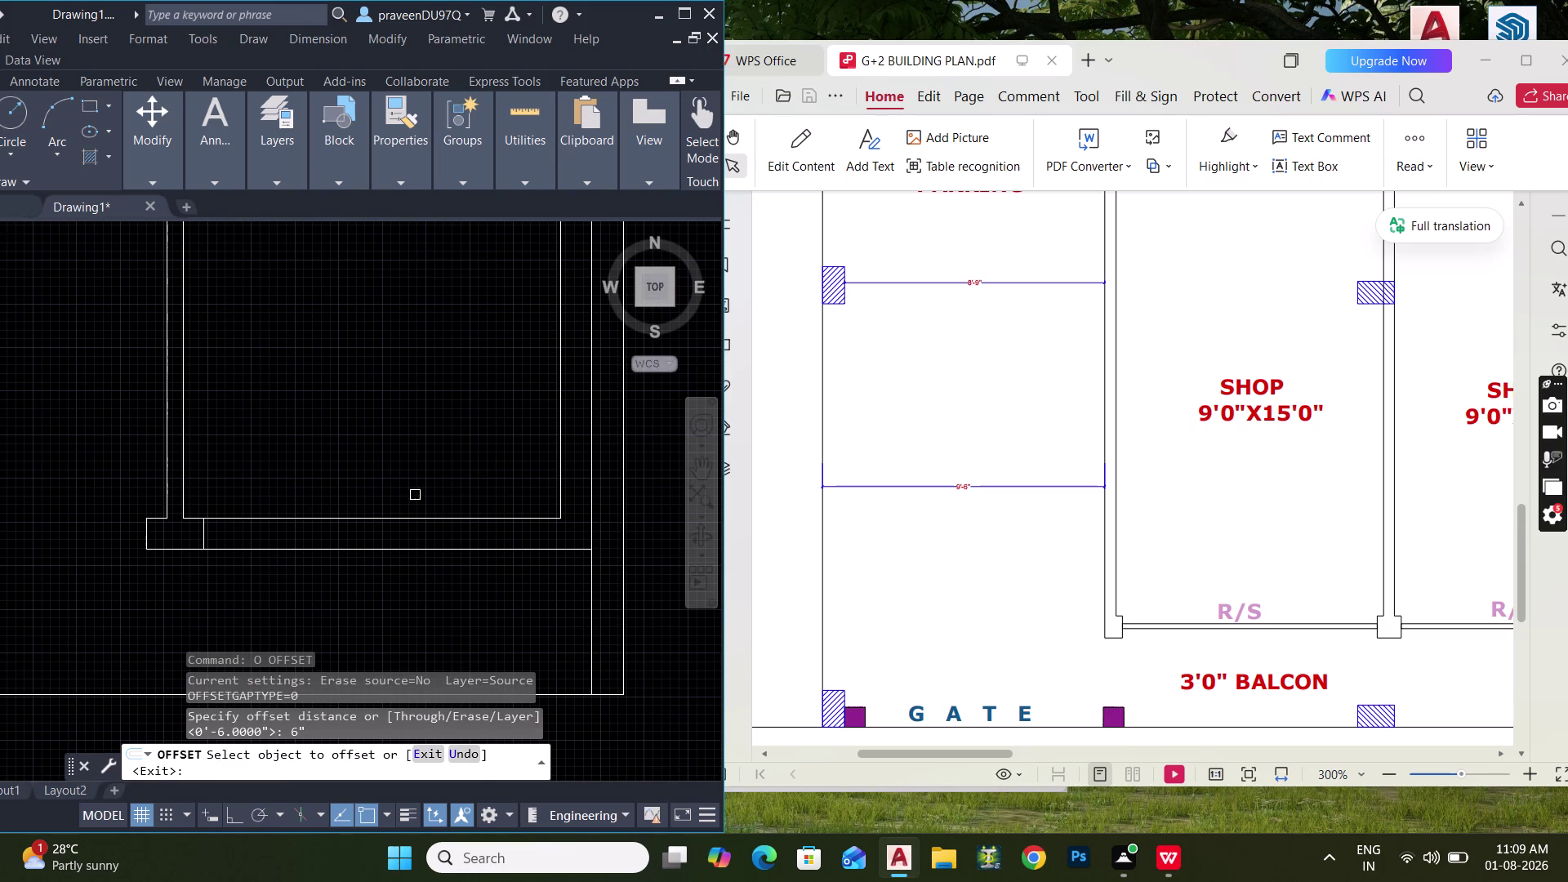
Offset another wall line 6 inches into the room and extend it to the boundary.
click(561, 480)
click(521, 473)
key(Escape)
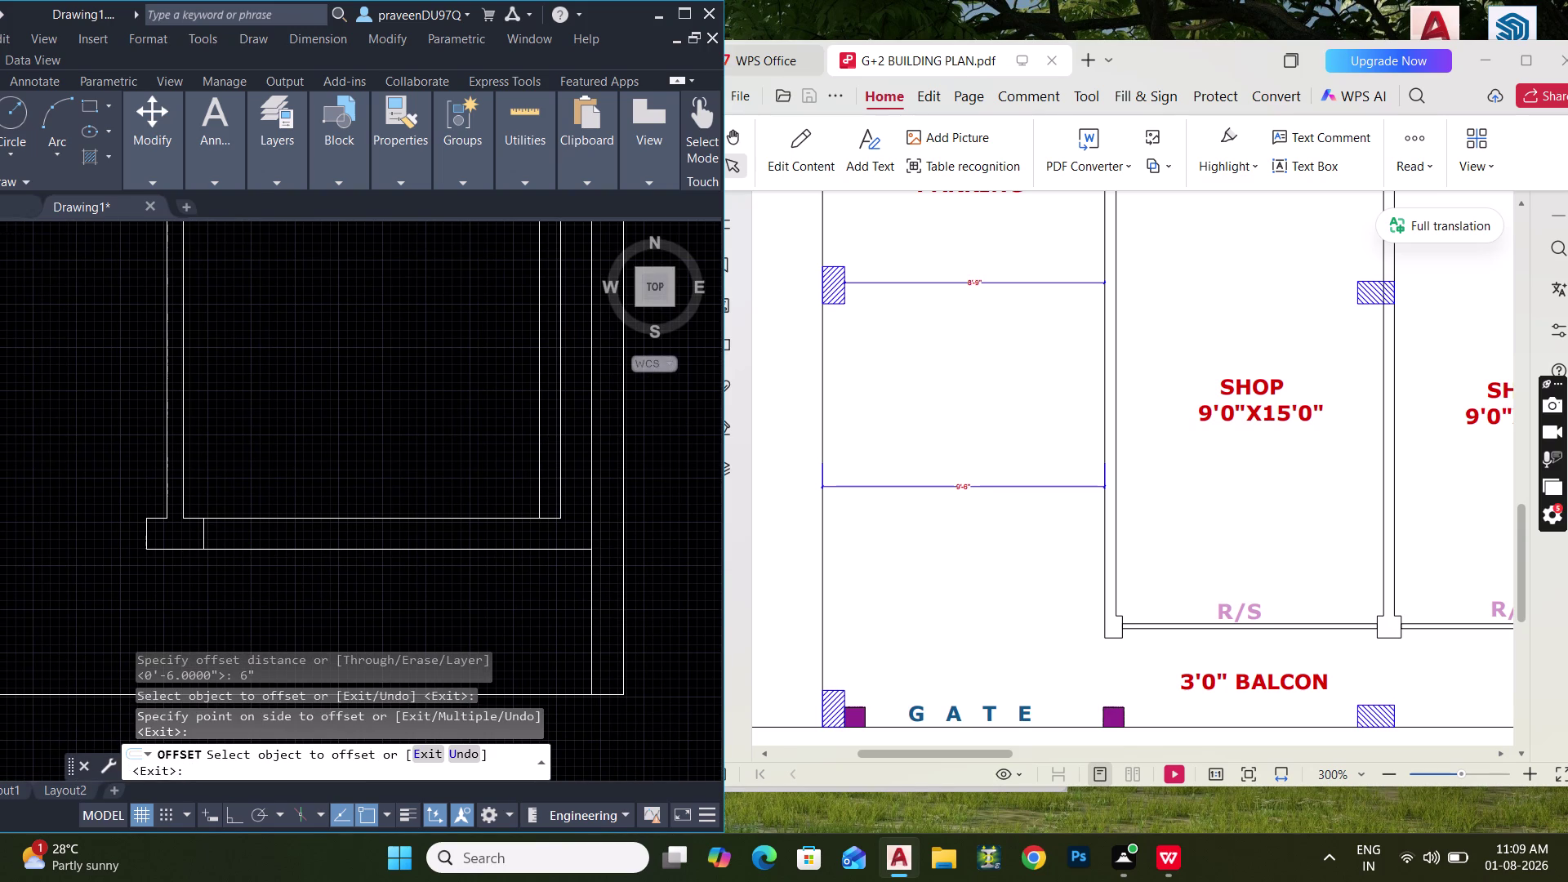
key(e)
key(x)
key(space)
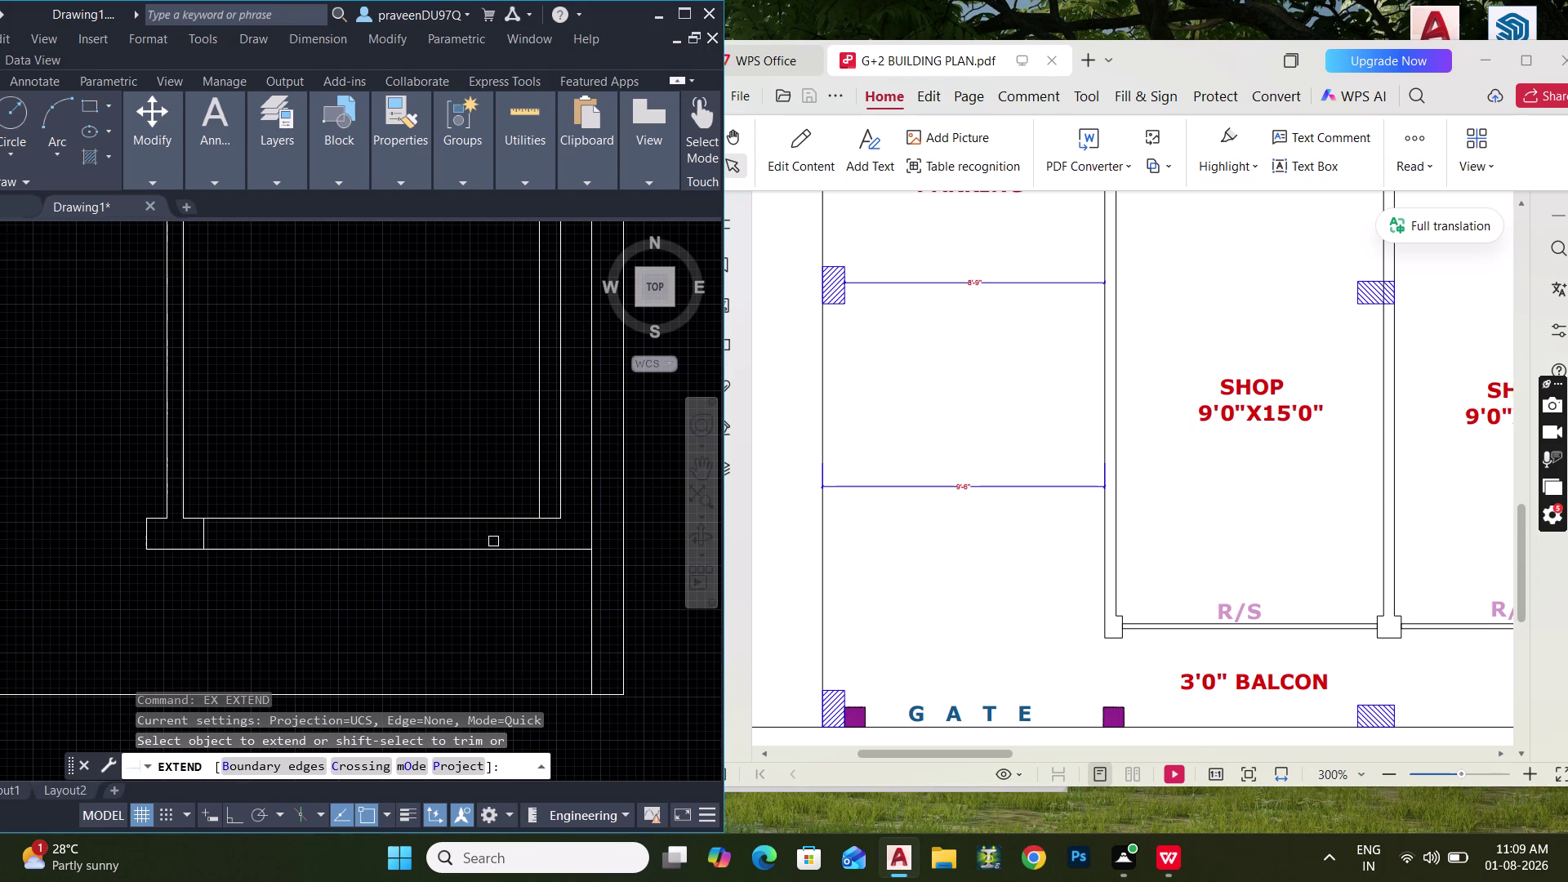
click(539, 496)
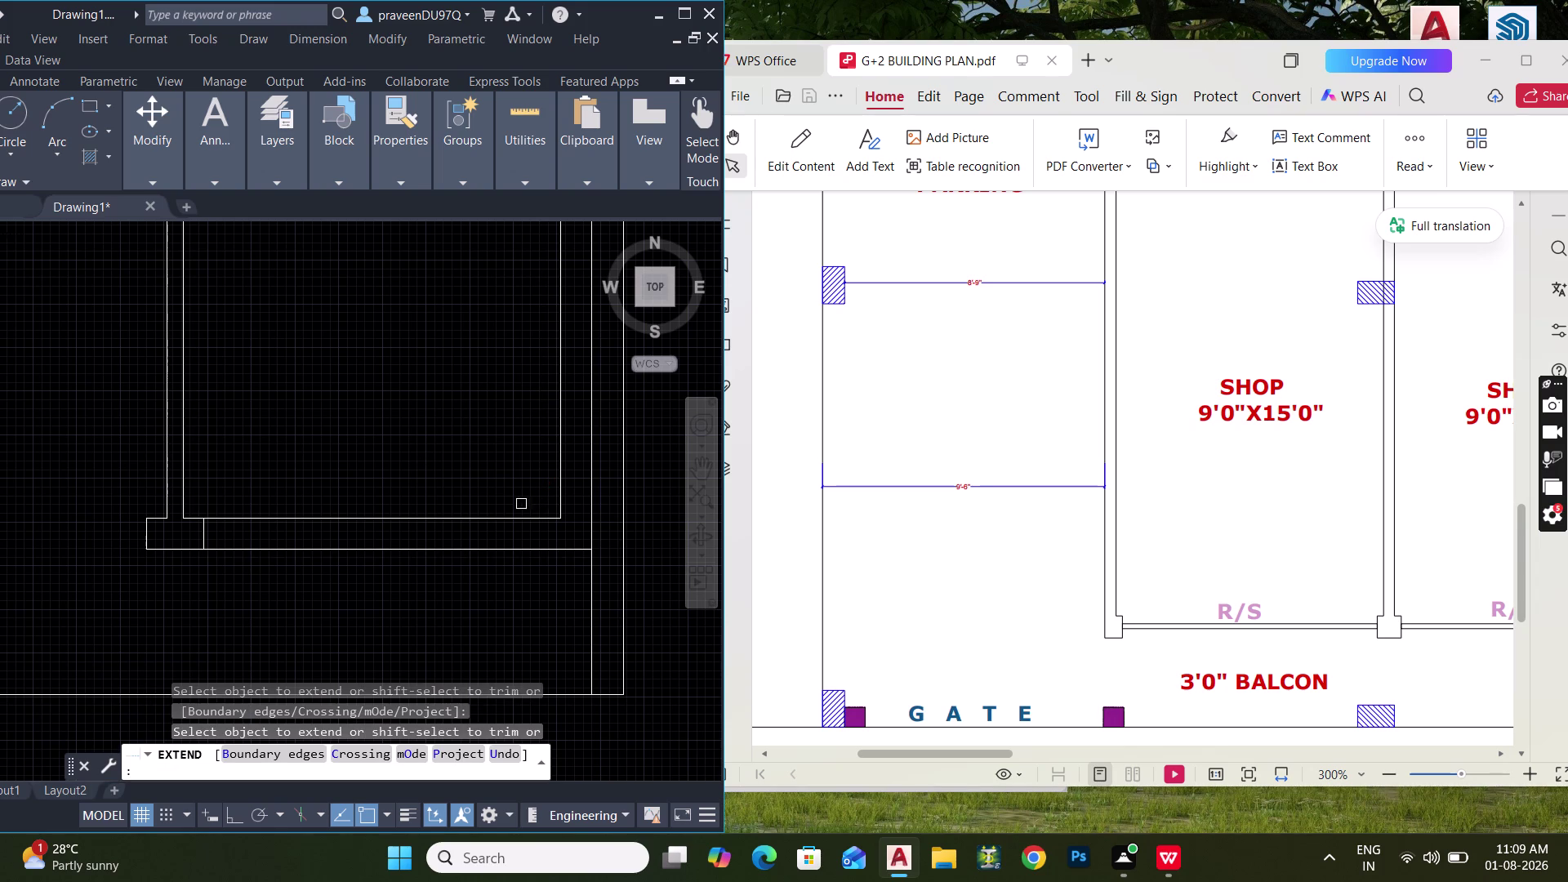
key(ctrl+z)
click(543, 507)
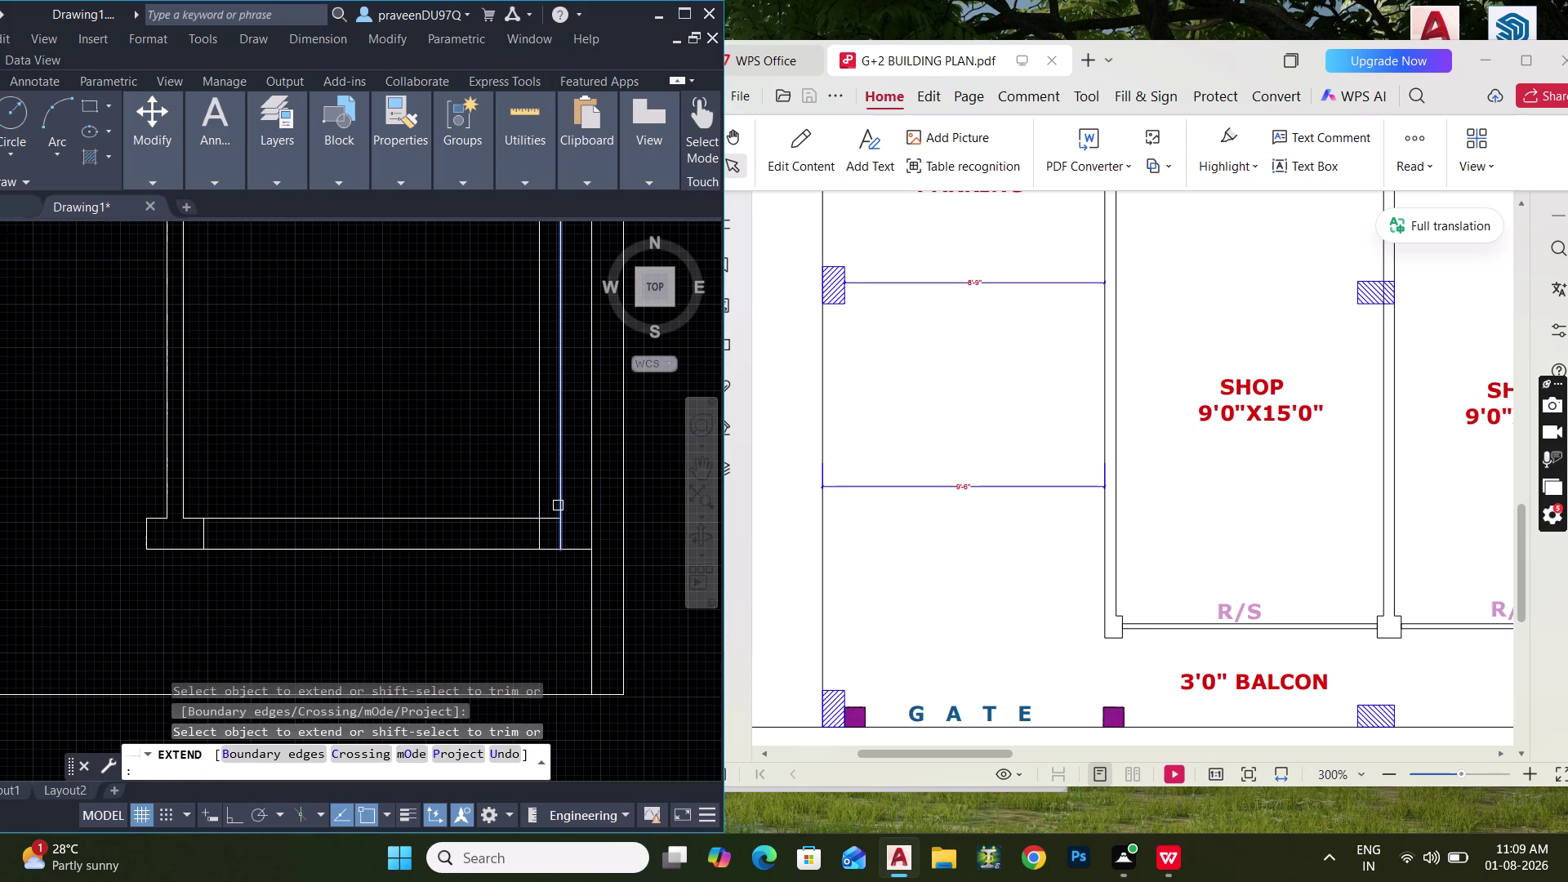
key(Escape)
Fence-trim the crossing lines so the shop partitions stop at the front columns.
key(t)
key(r)
key(space)
click(540, 493)
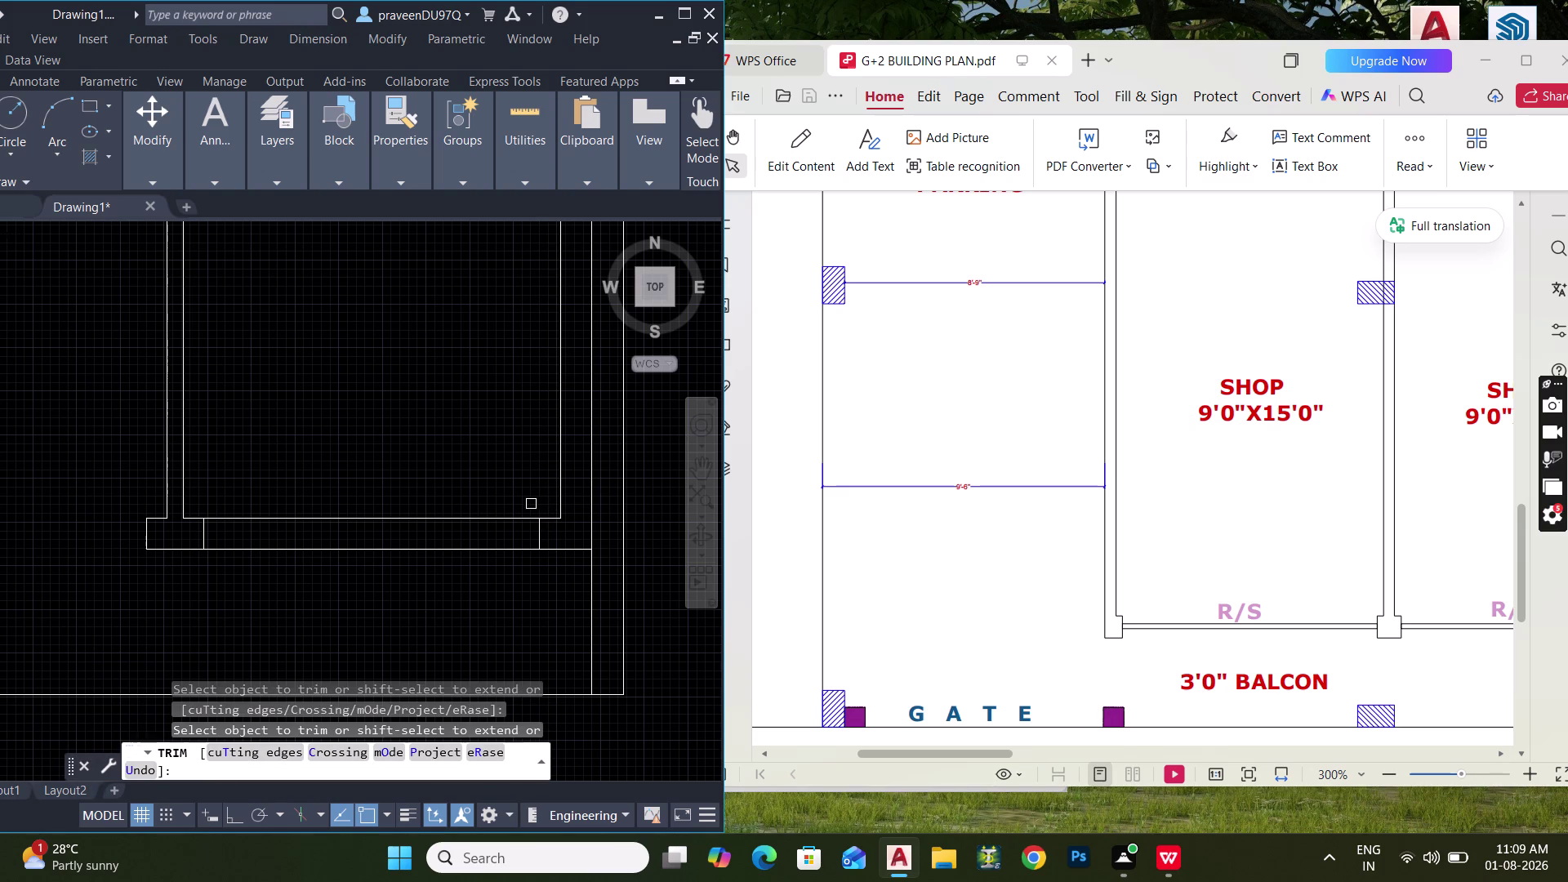
drag(457, 490, 447, 608)
scroll(down, 3)
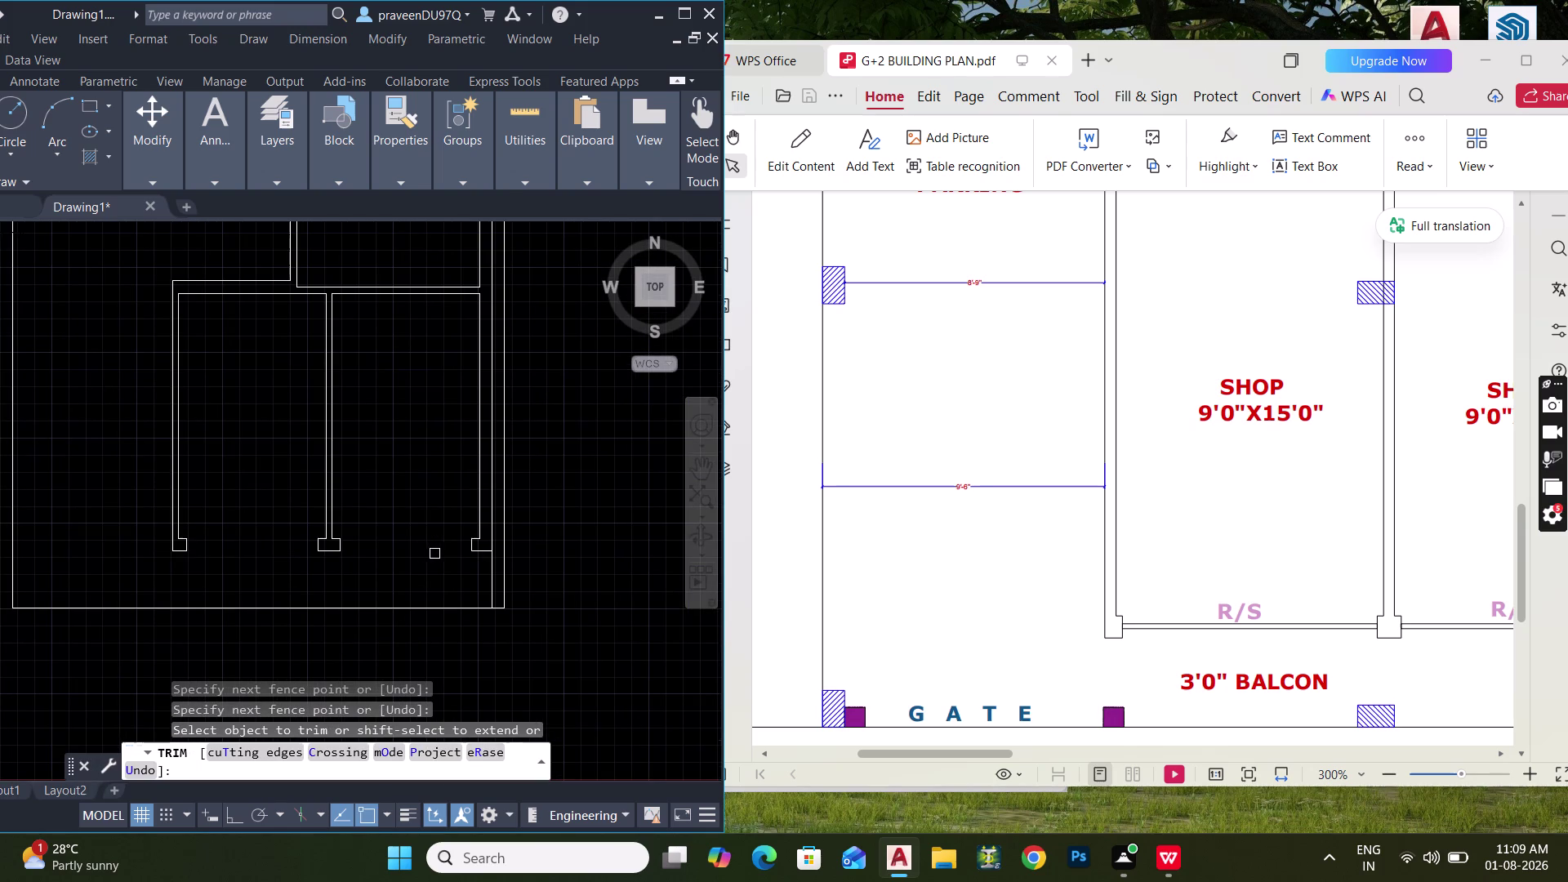
scroll(up, 3)
scroll(down, 3)
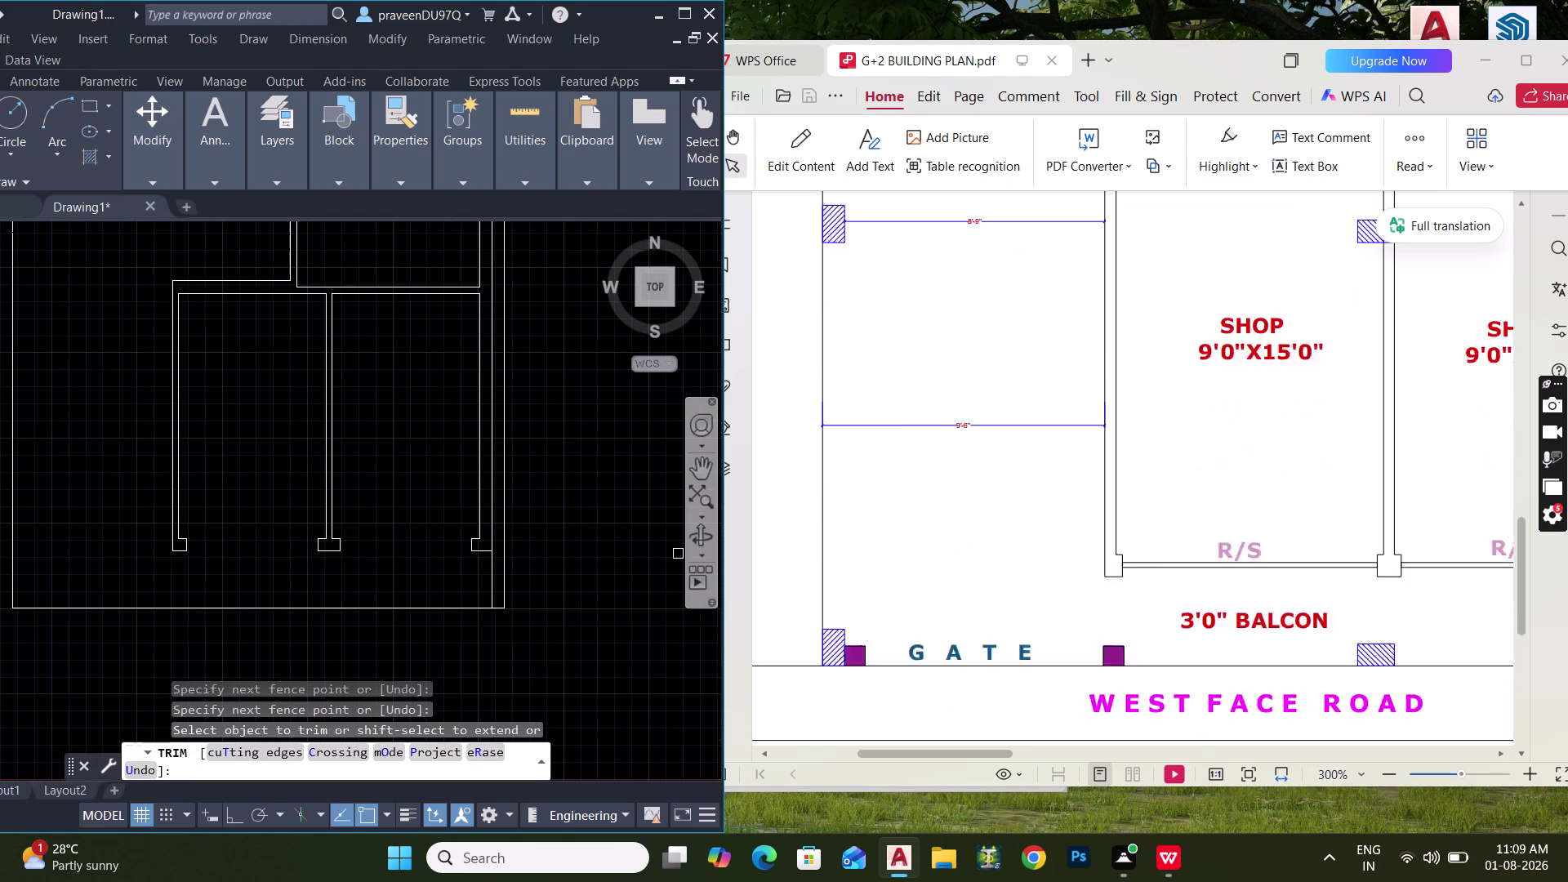
scroll(down, 3)
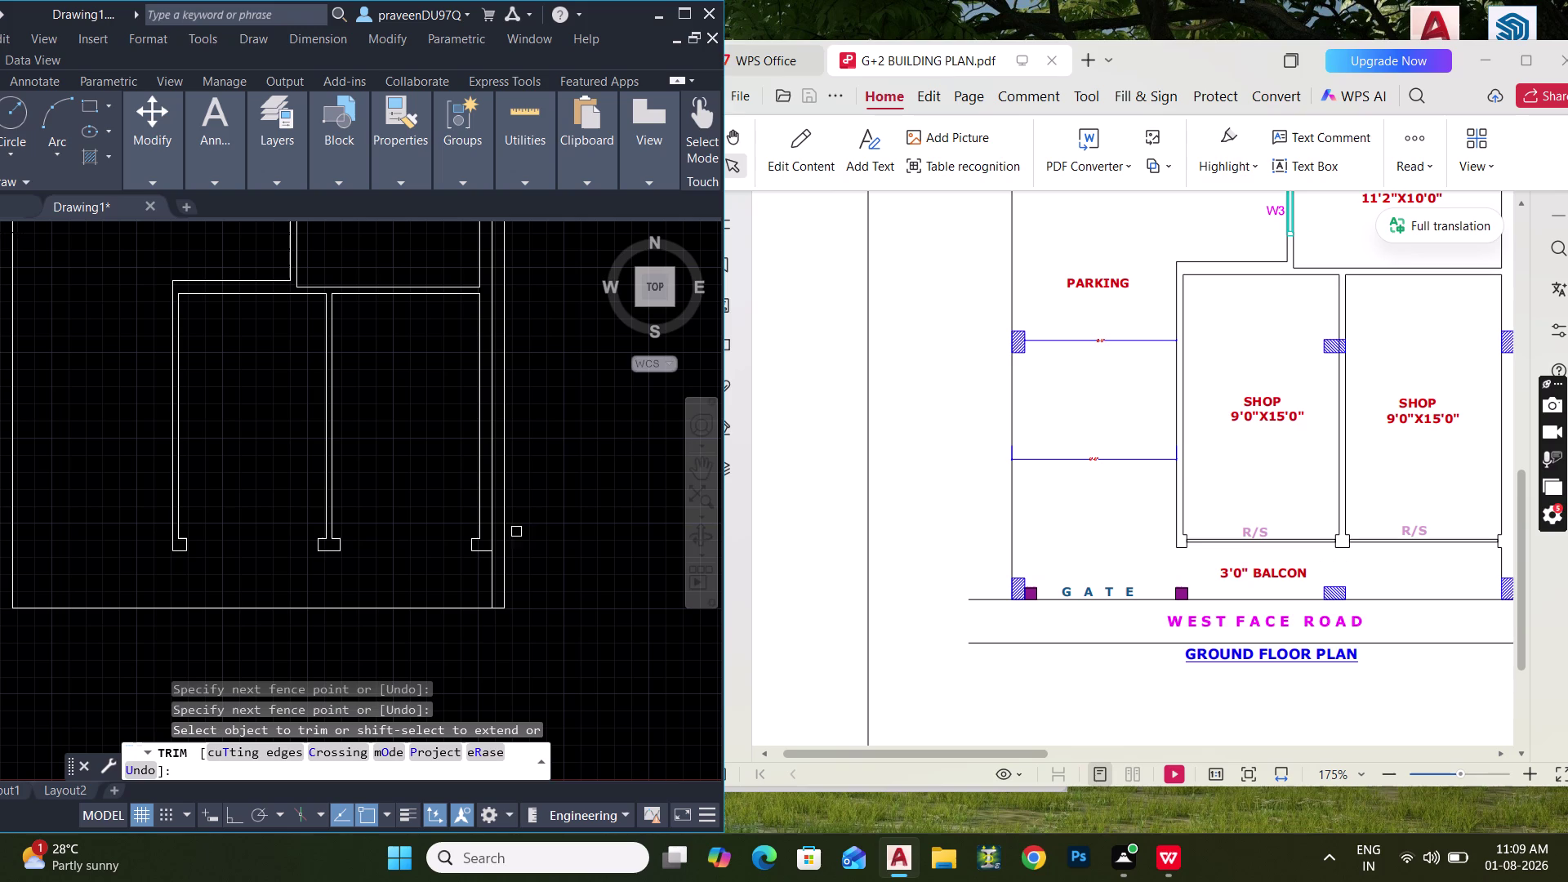
key(Escape)
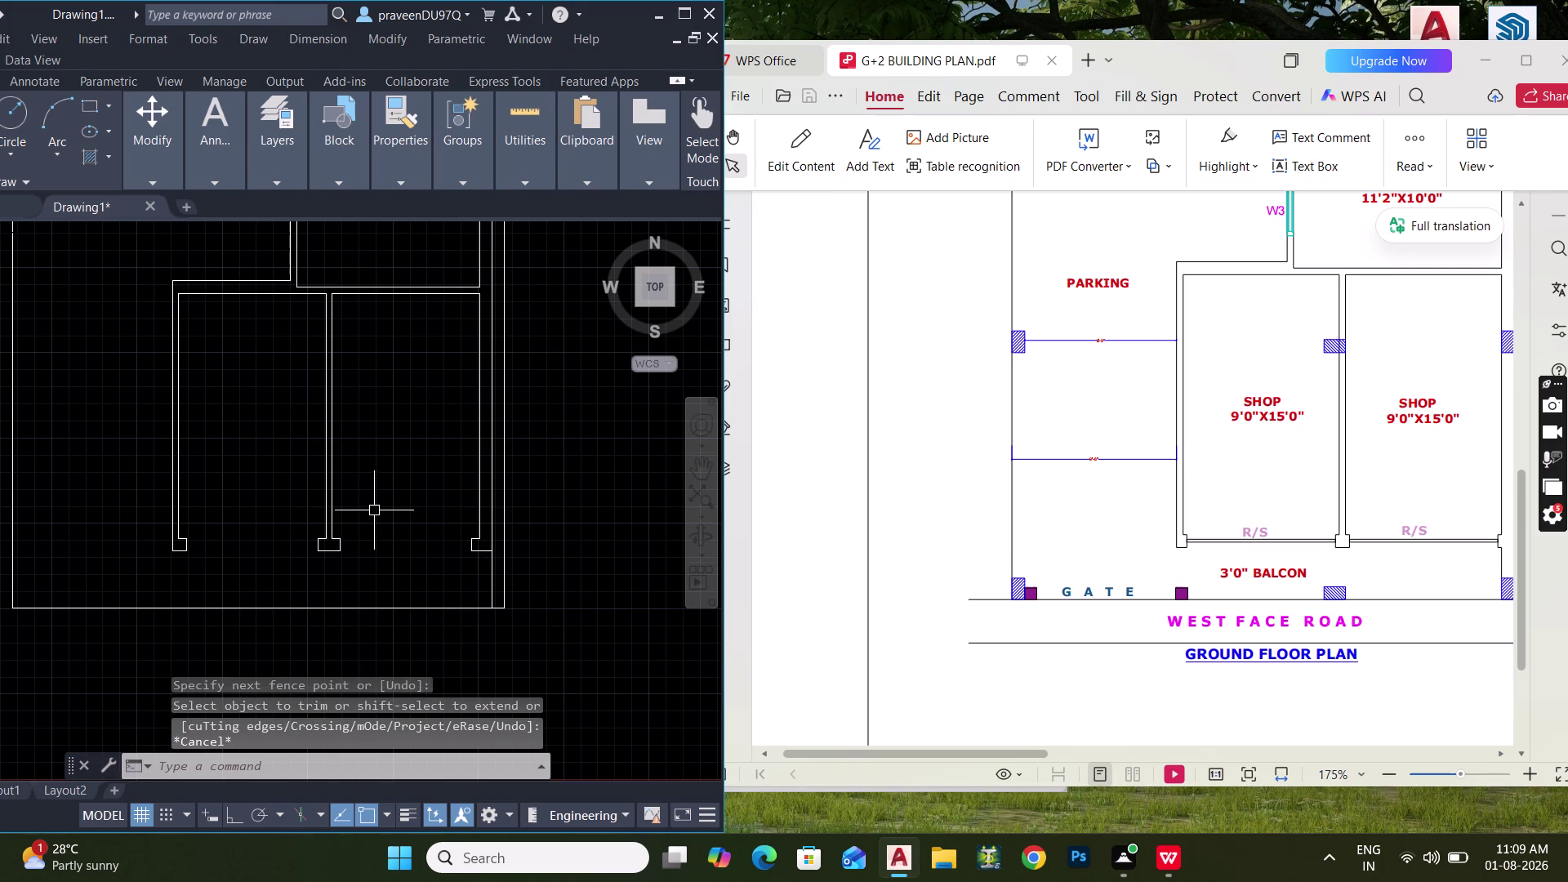
Zoom and pan the view to the shop area's lower-left wall corner.
scroll(up, 3)
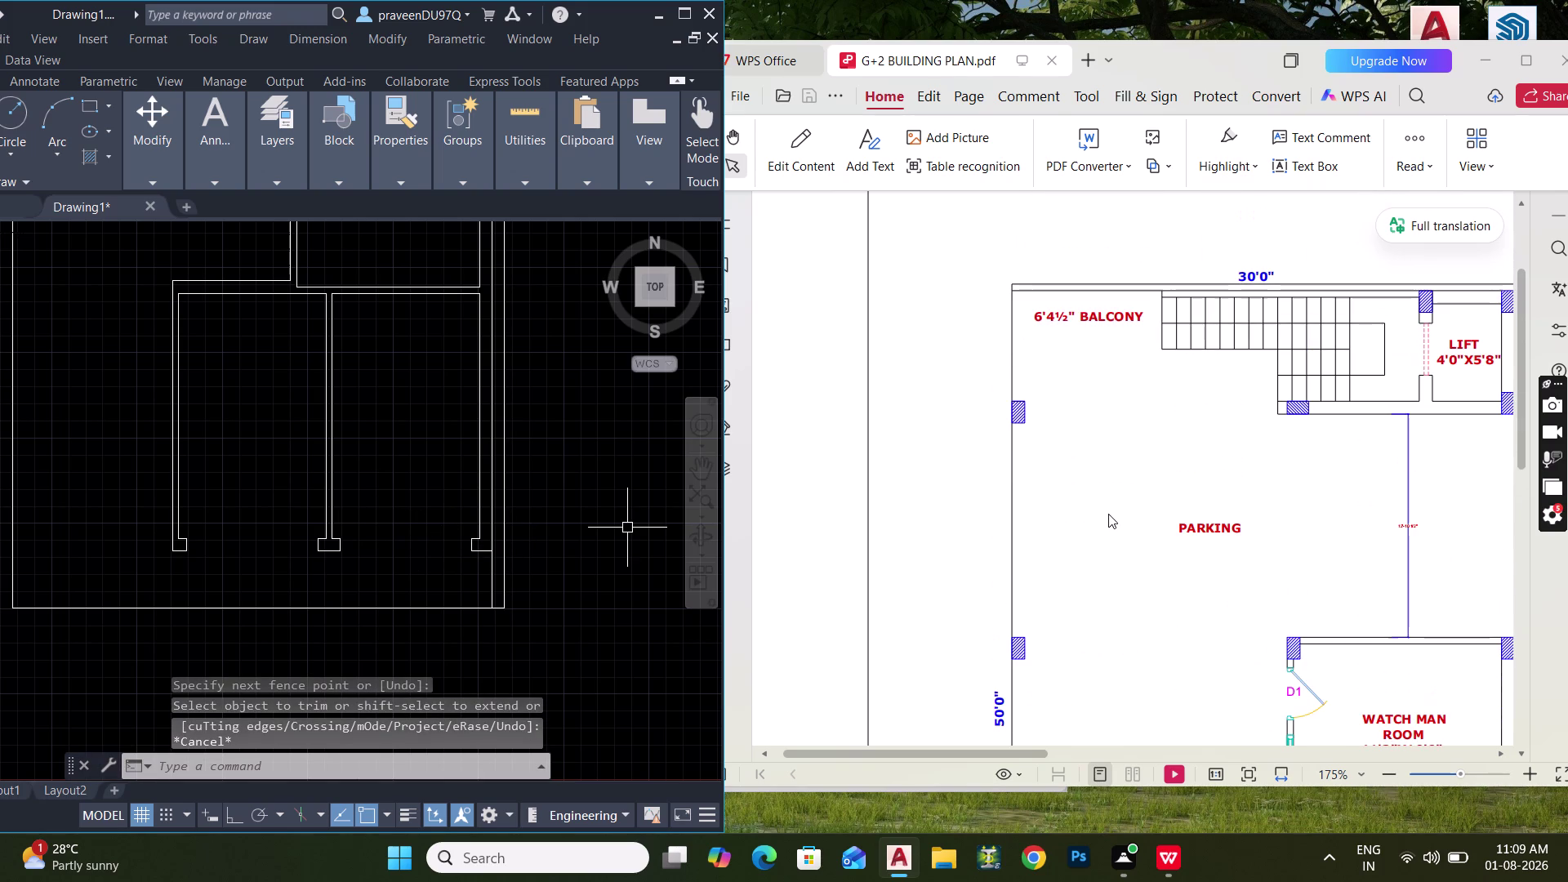
scroll(down, 3)
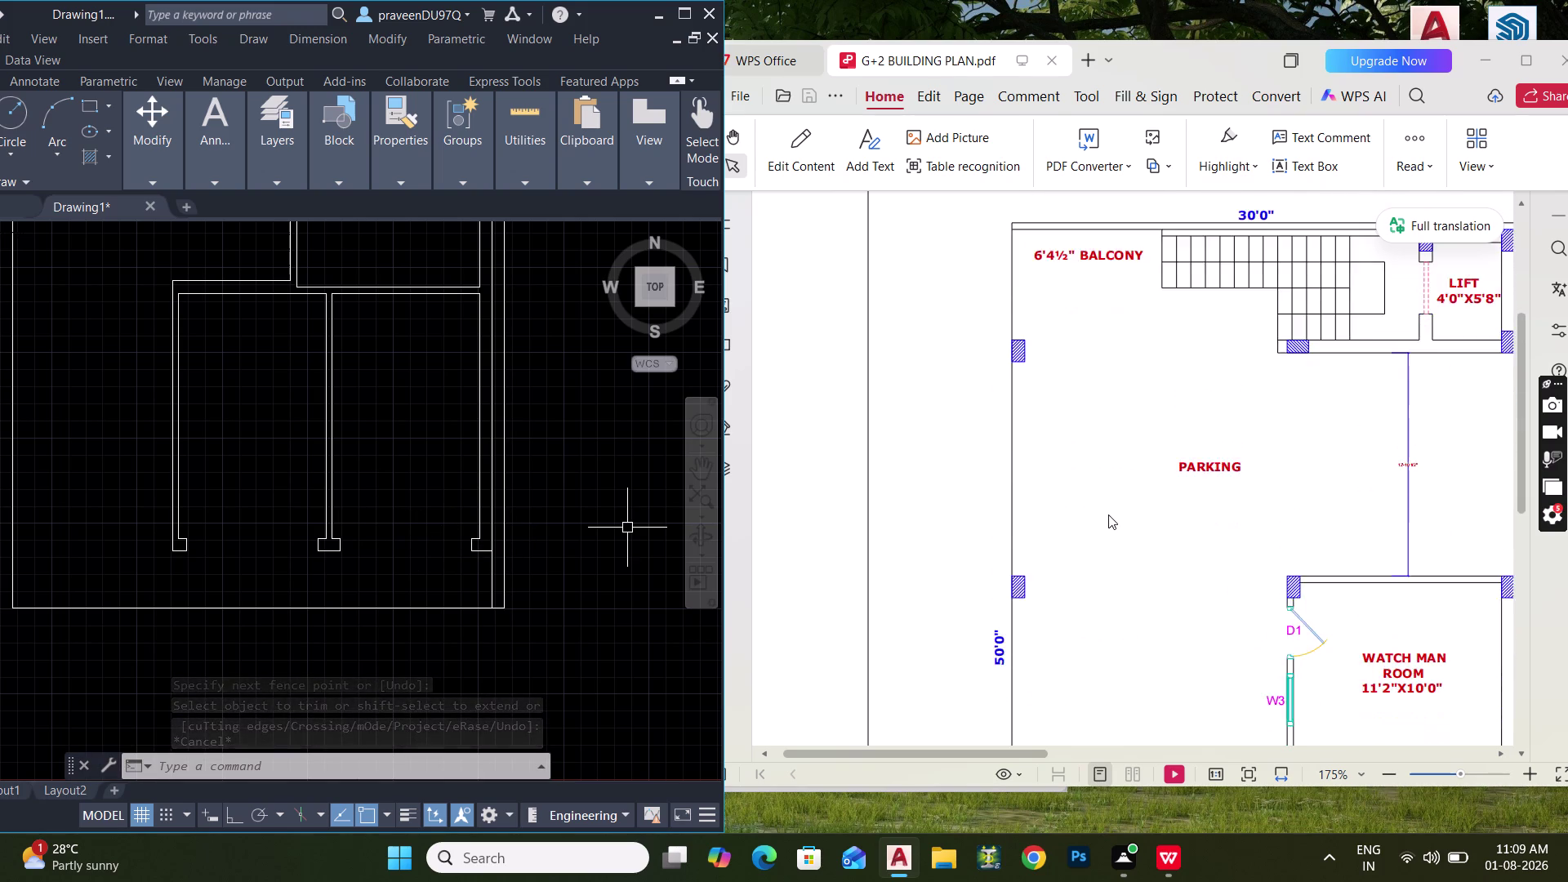
scroll(down, 3)
scroll(down, 3)
scroll(down, 3)
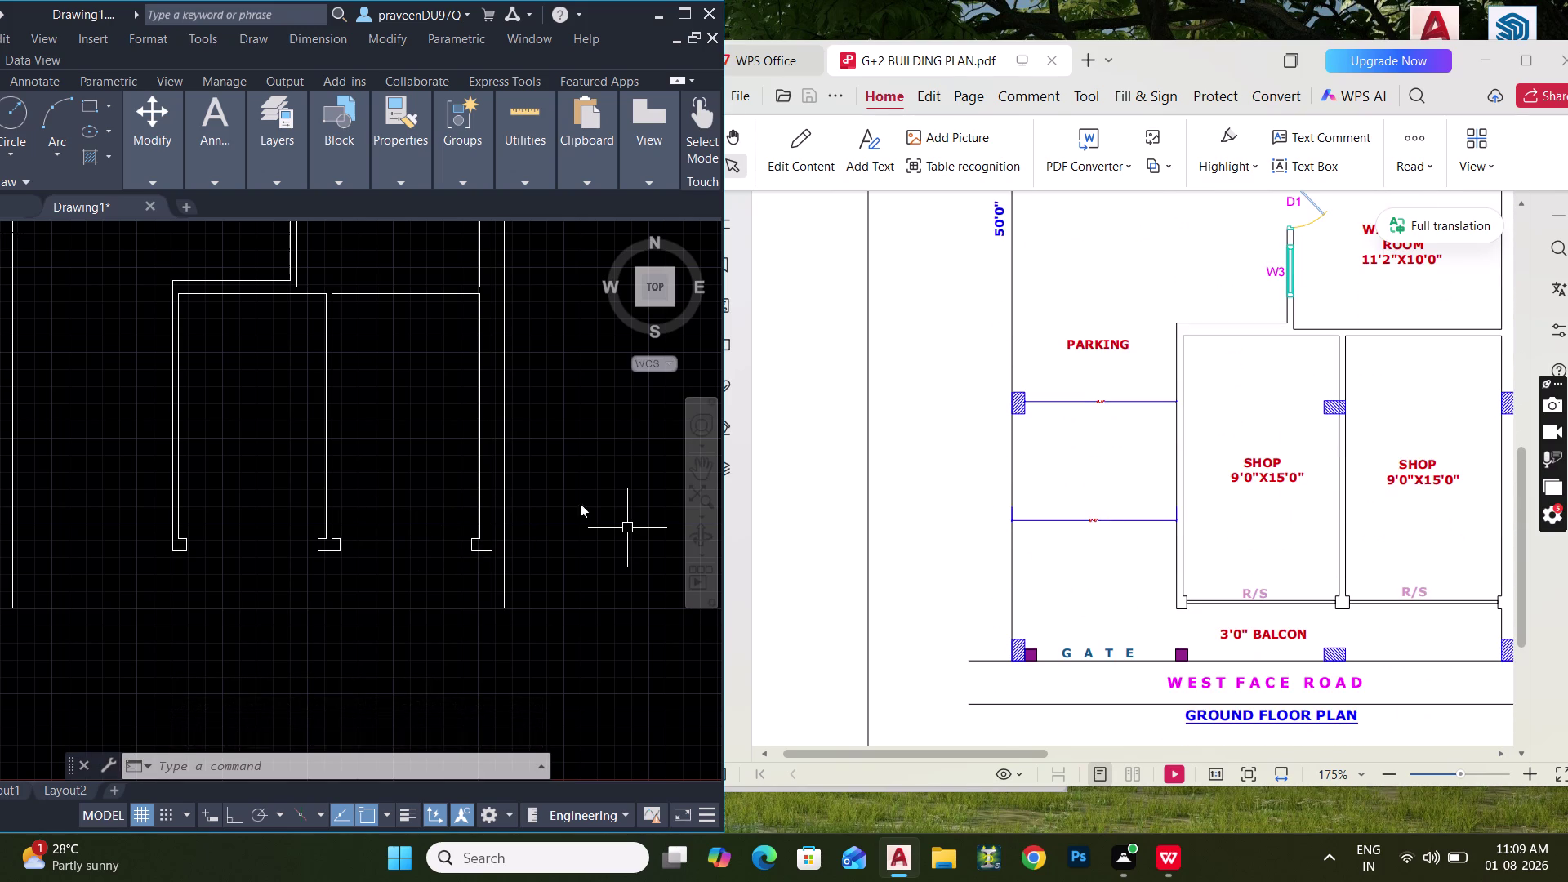
scroll(down, 3)
middle_drag(245, 468, 327, 525)
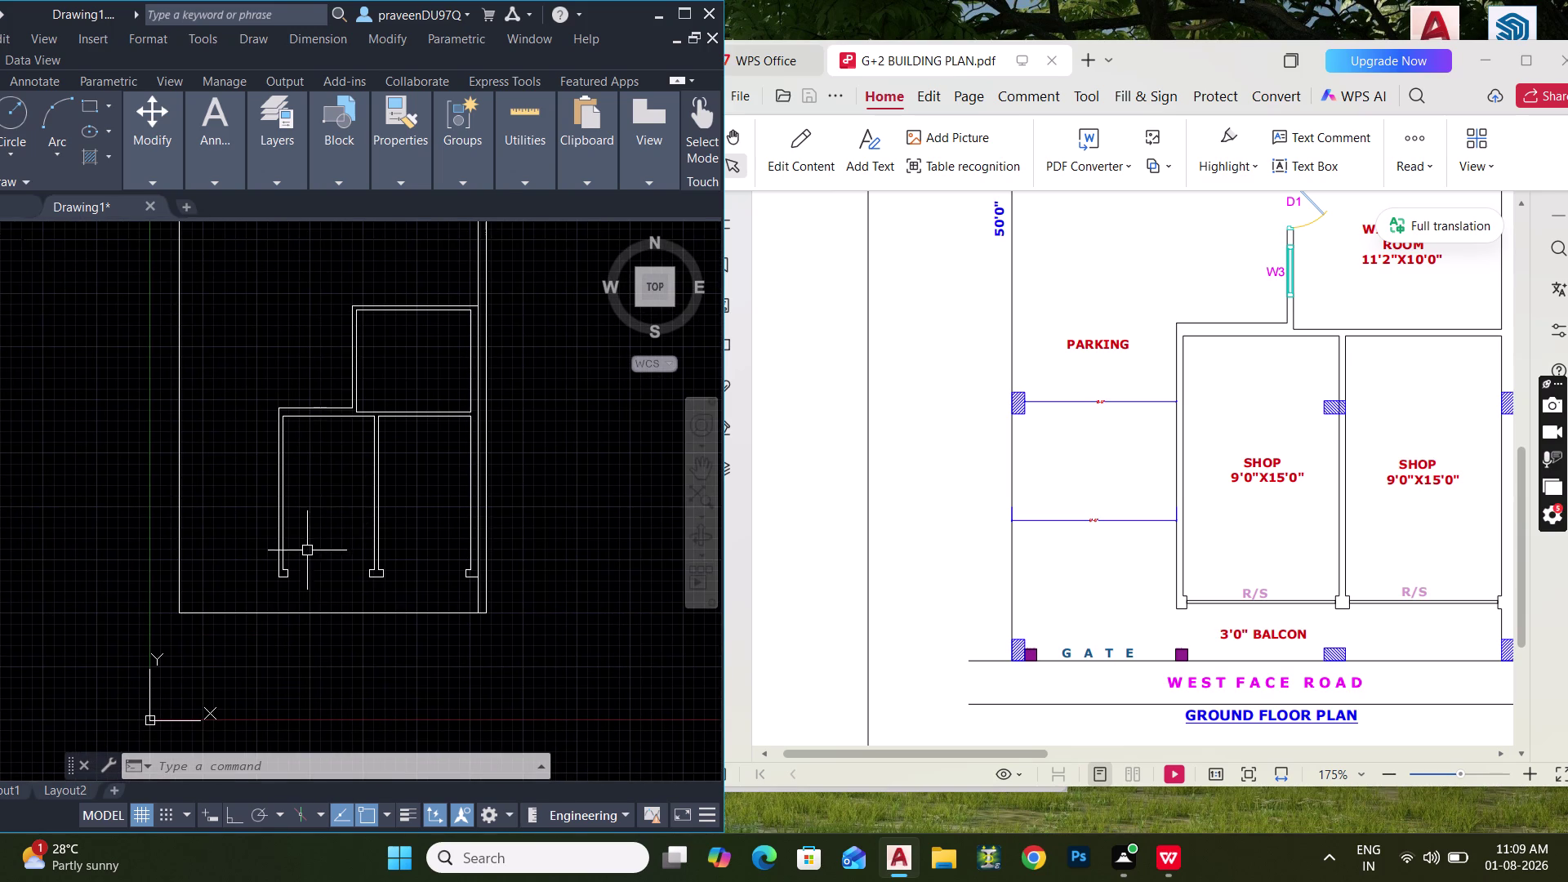
scroll(up, 3)
middle_drag(300, 555, 288, 527)
Draw two lines across the shop fronts between the column squares.
key(o)
key(Escape)
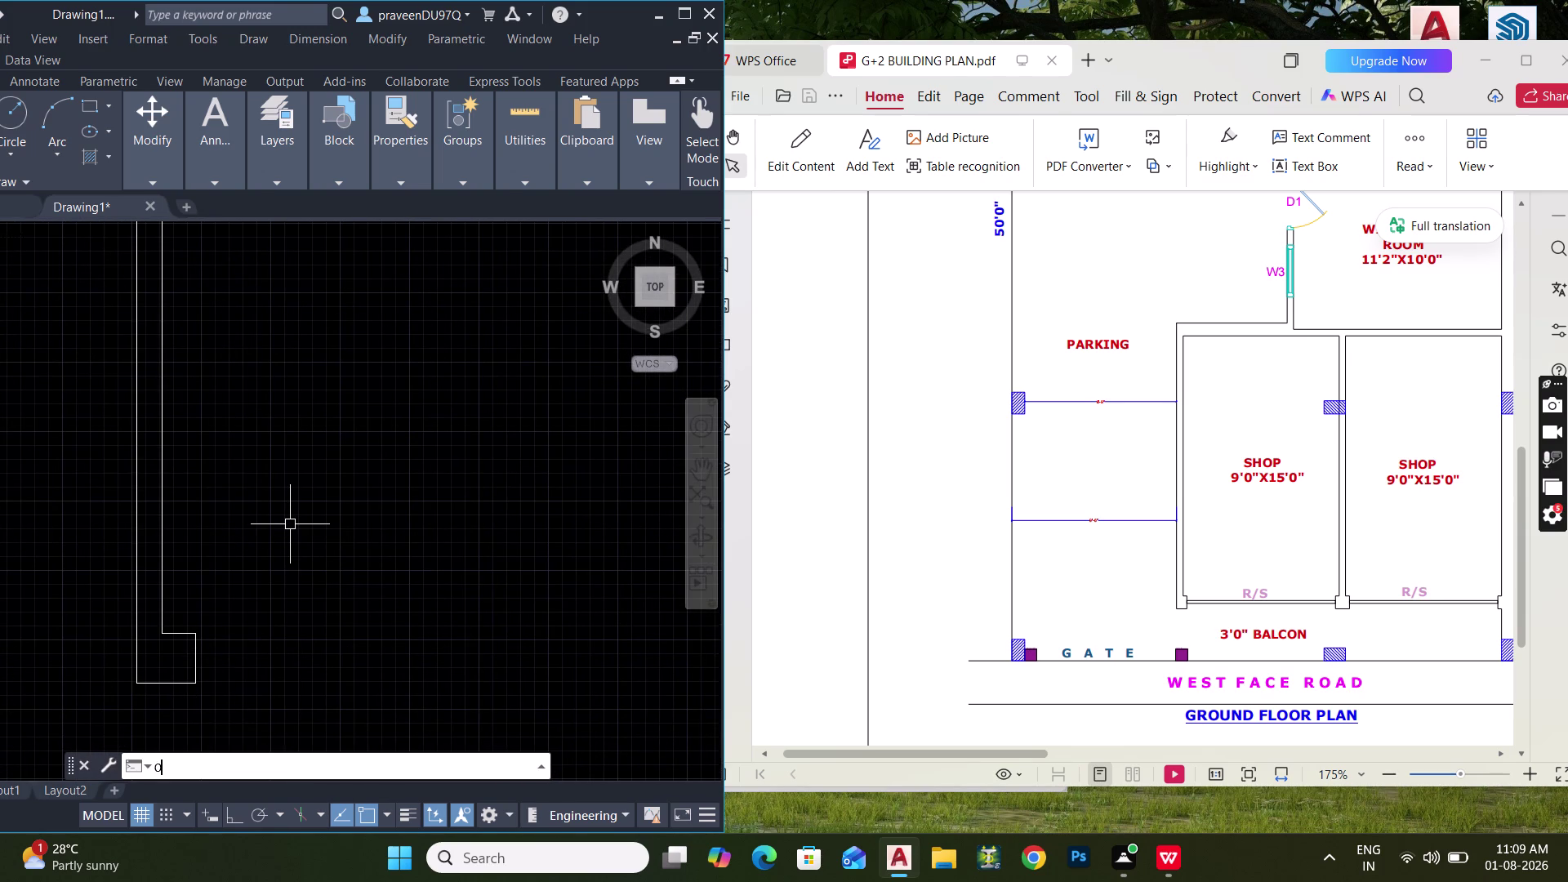
text(L)
key(space)
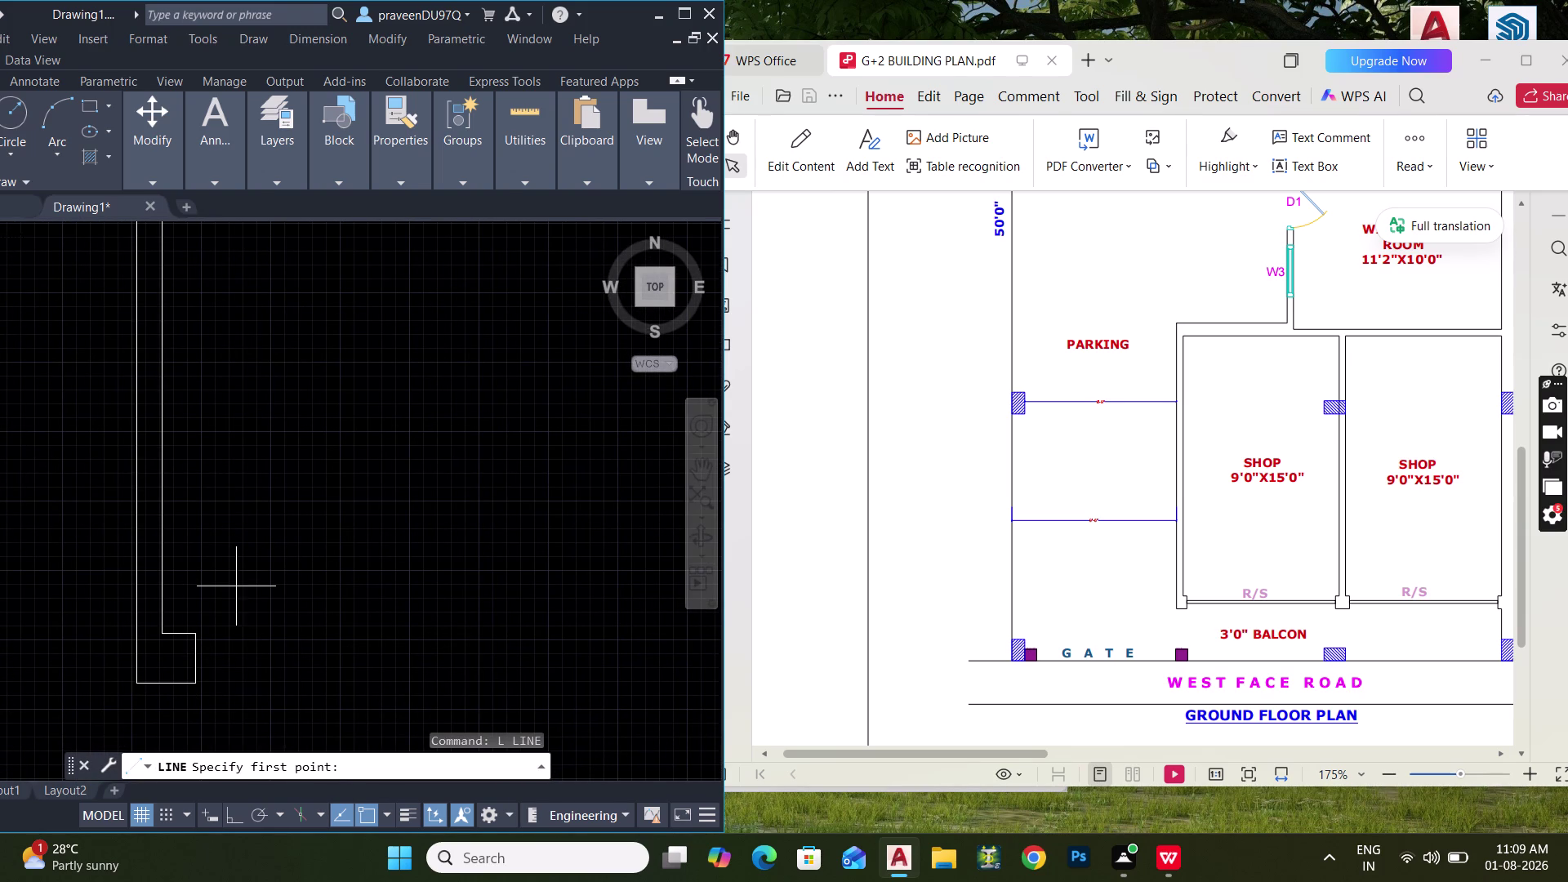
click(196, 657)
middle_drag(302, 626, 20, 562)
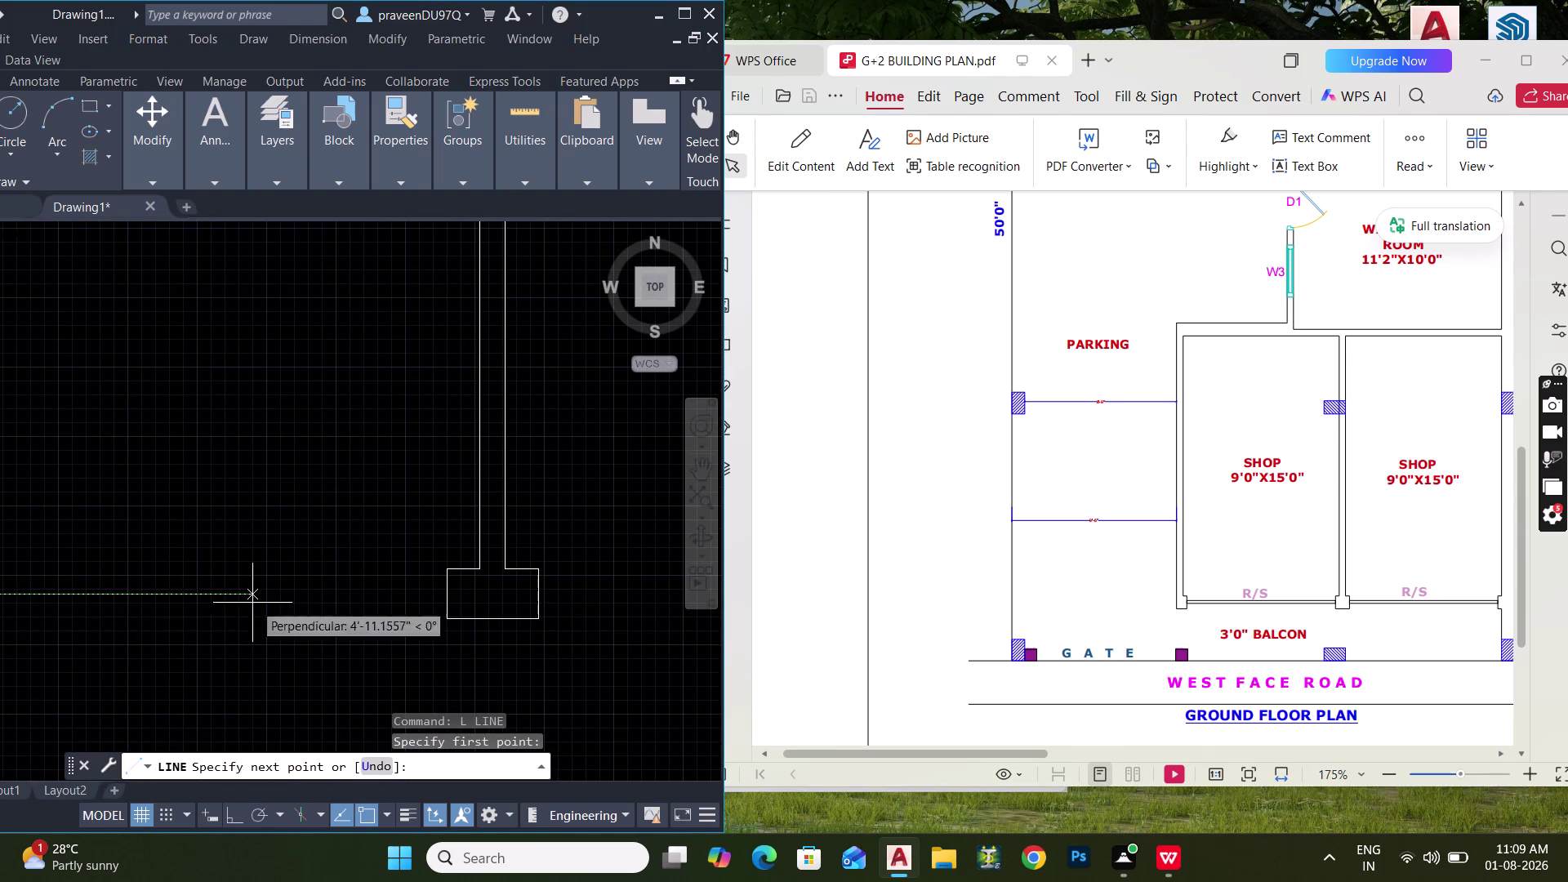
click(451, 595)
key(Escape)
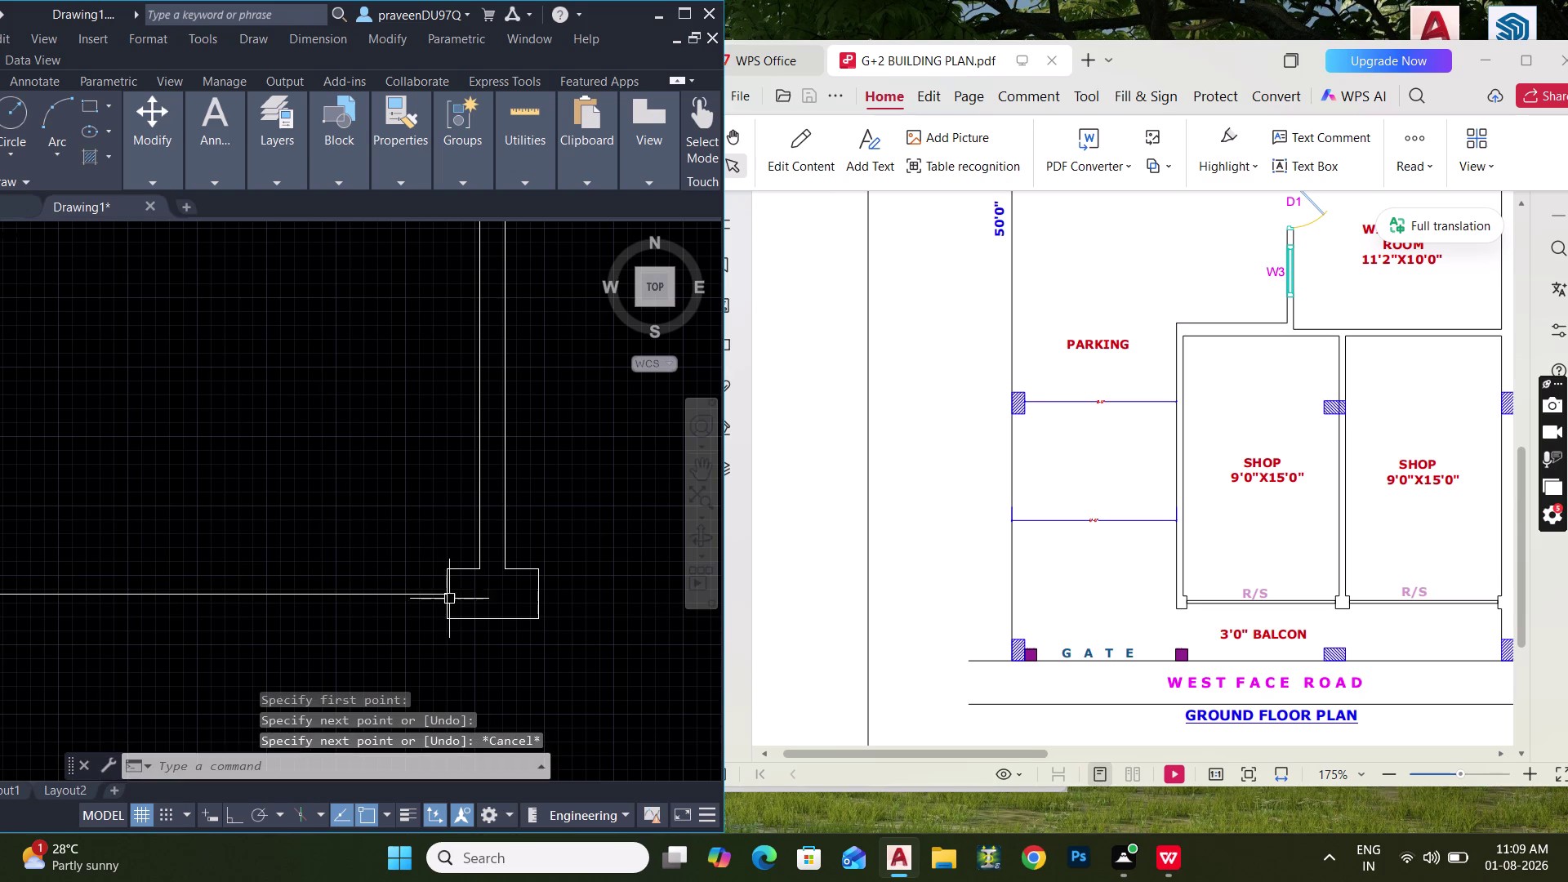
scroll(down, 3)
middle_drag(452, 596, 374, 585)
key(space)
click(395, 591)
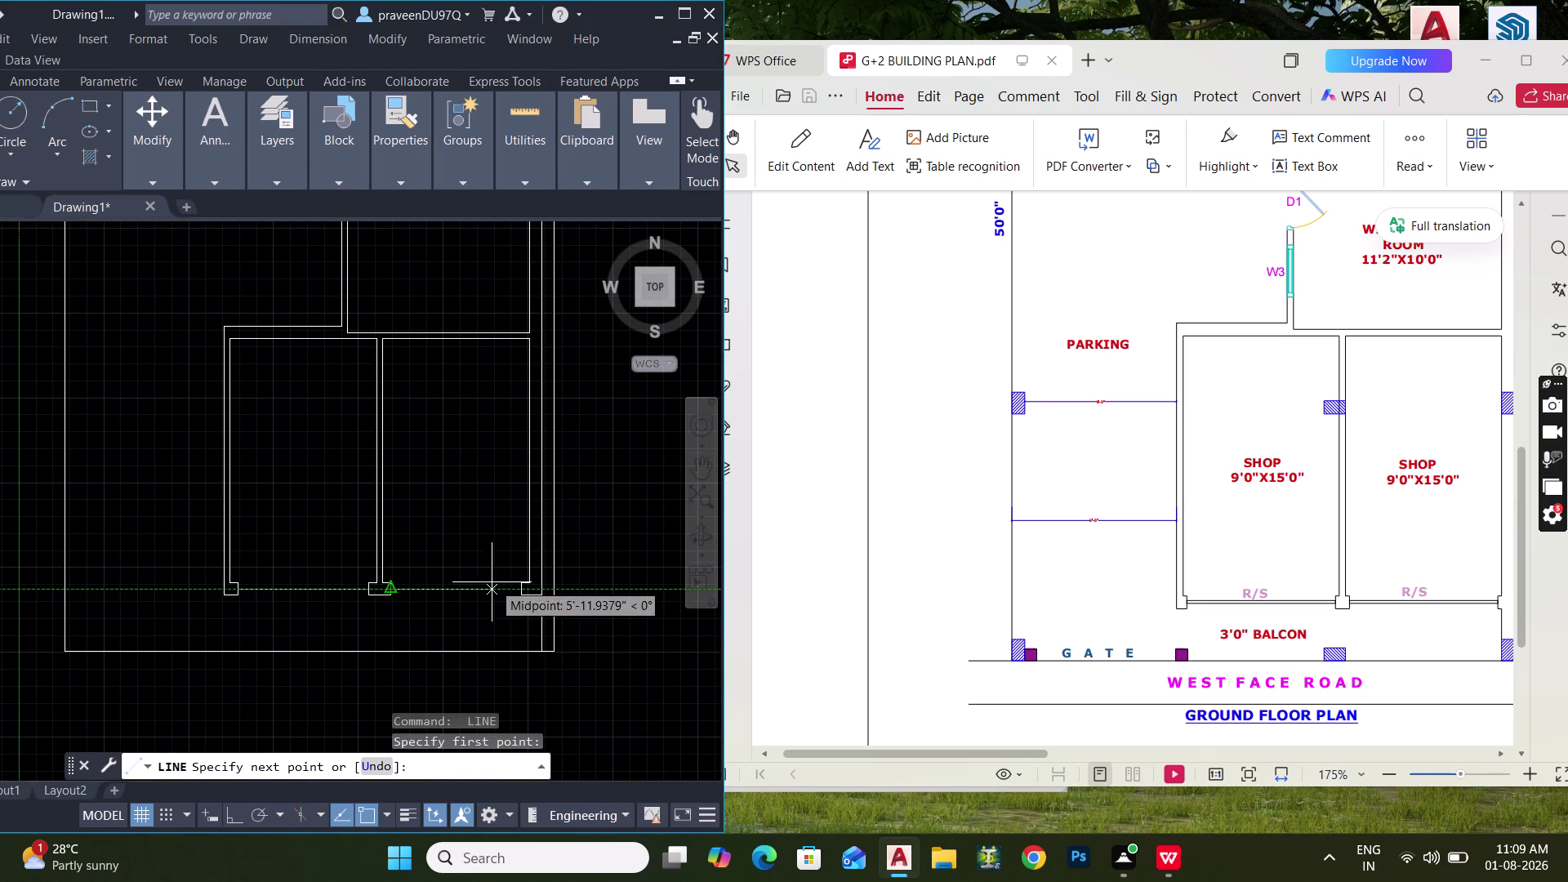
click(521, 593)
key(Escape)
key(Escape)
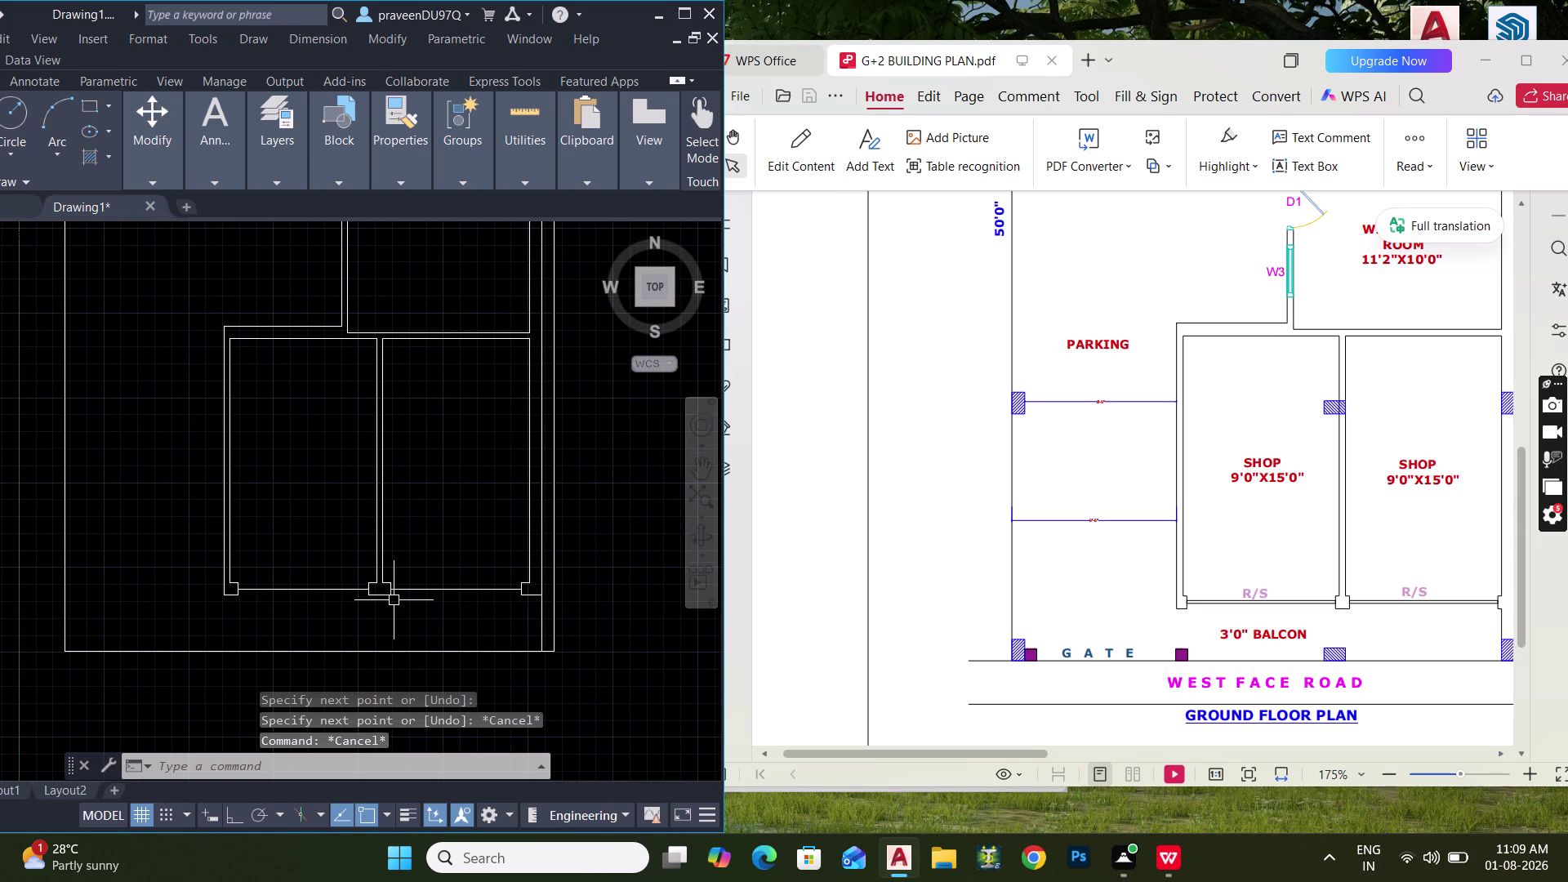
Offset the four shop-front lines by 2 inches to form the double line.
text(O)
key(space)
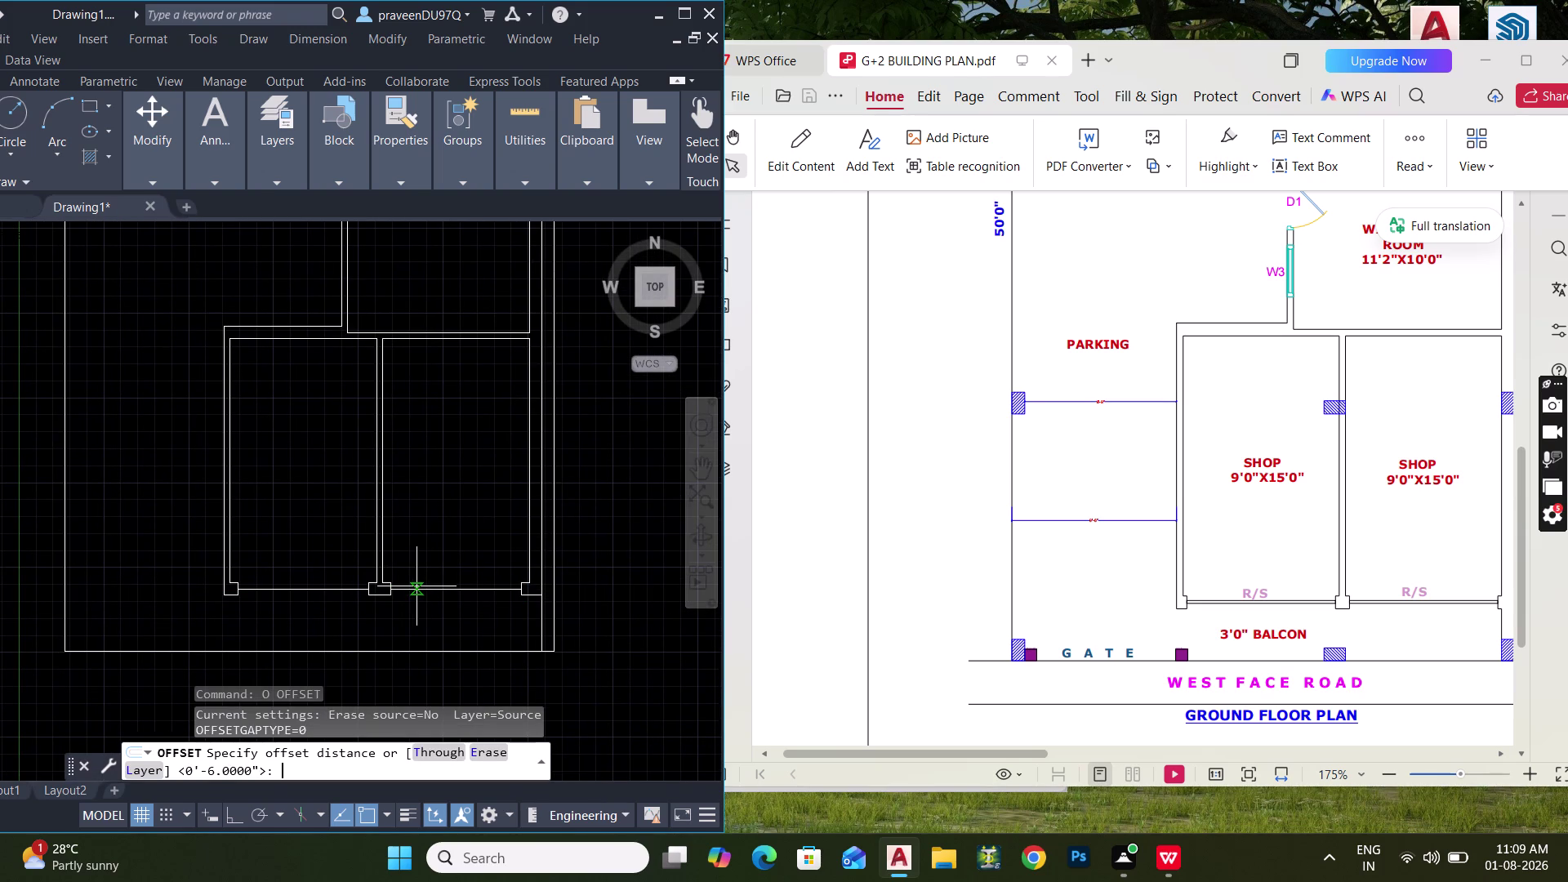
text(2)
text(")
key(Return)
scroll(up, 3)
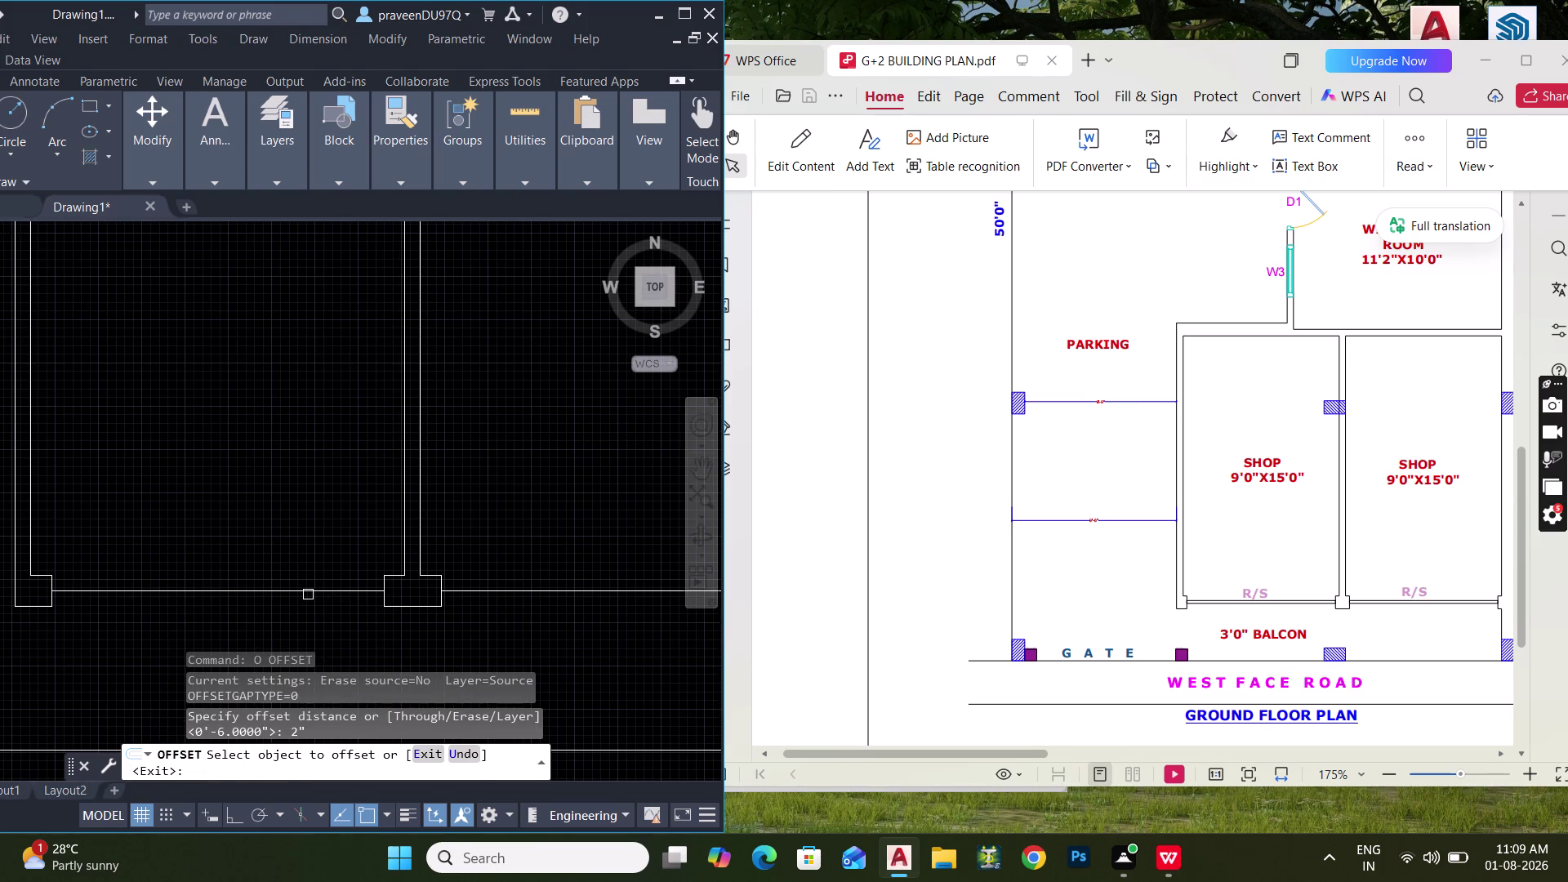
click(307, 594)
click(306, 514)
click(286, 592)
click(285, 626)
middle_drag(389, 573, 317, 562)
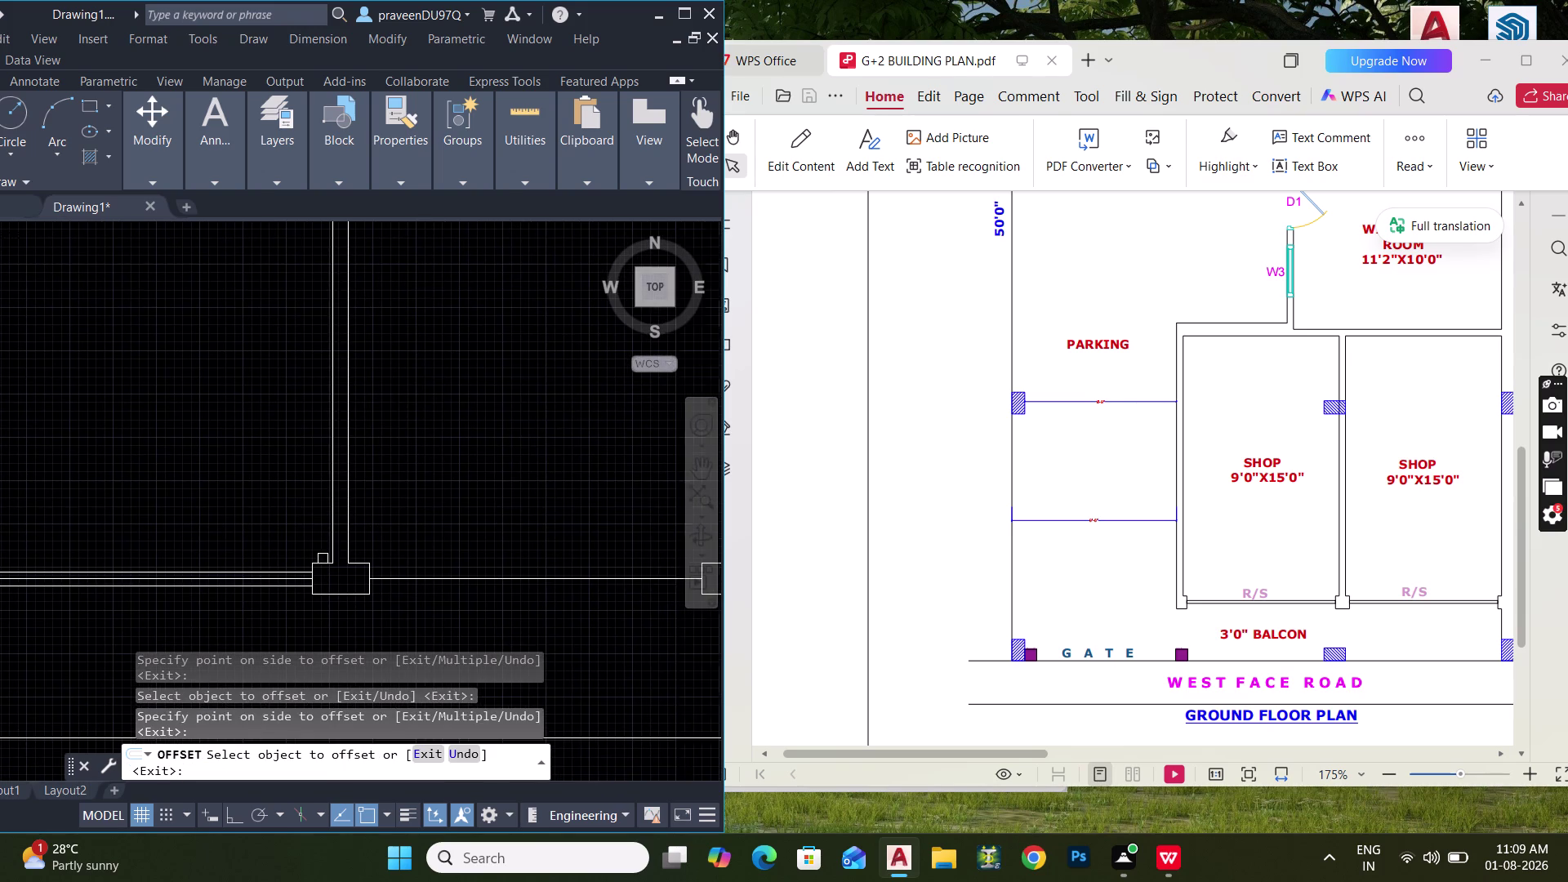
click(481, 579)
click(493, 513)
click(464, 581)
click(462, 607)
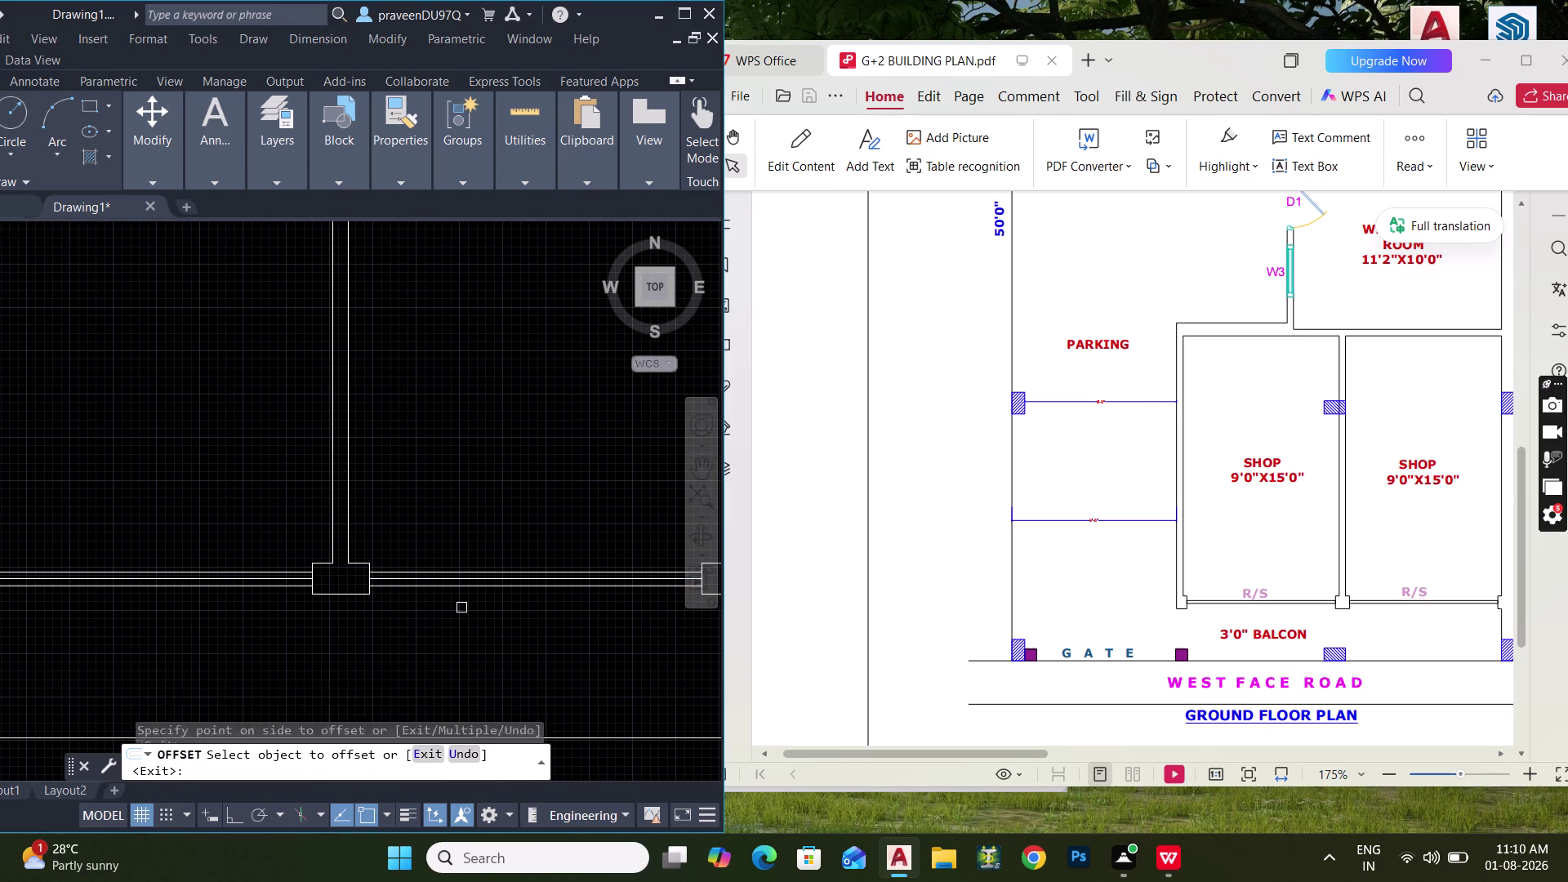
key(Escape)
key(Escape)
scroll(down, 3)
middle_drag(446, 596, 460, 533)
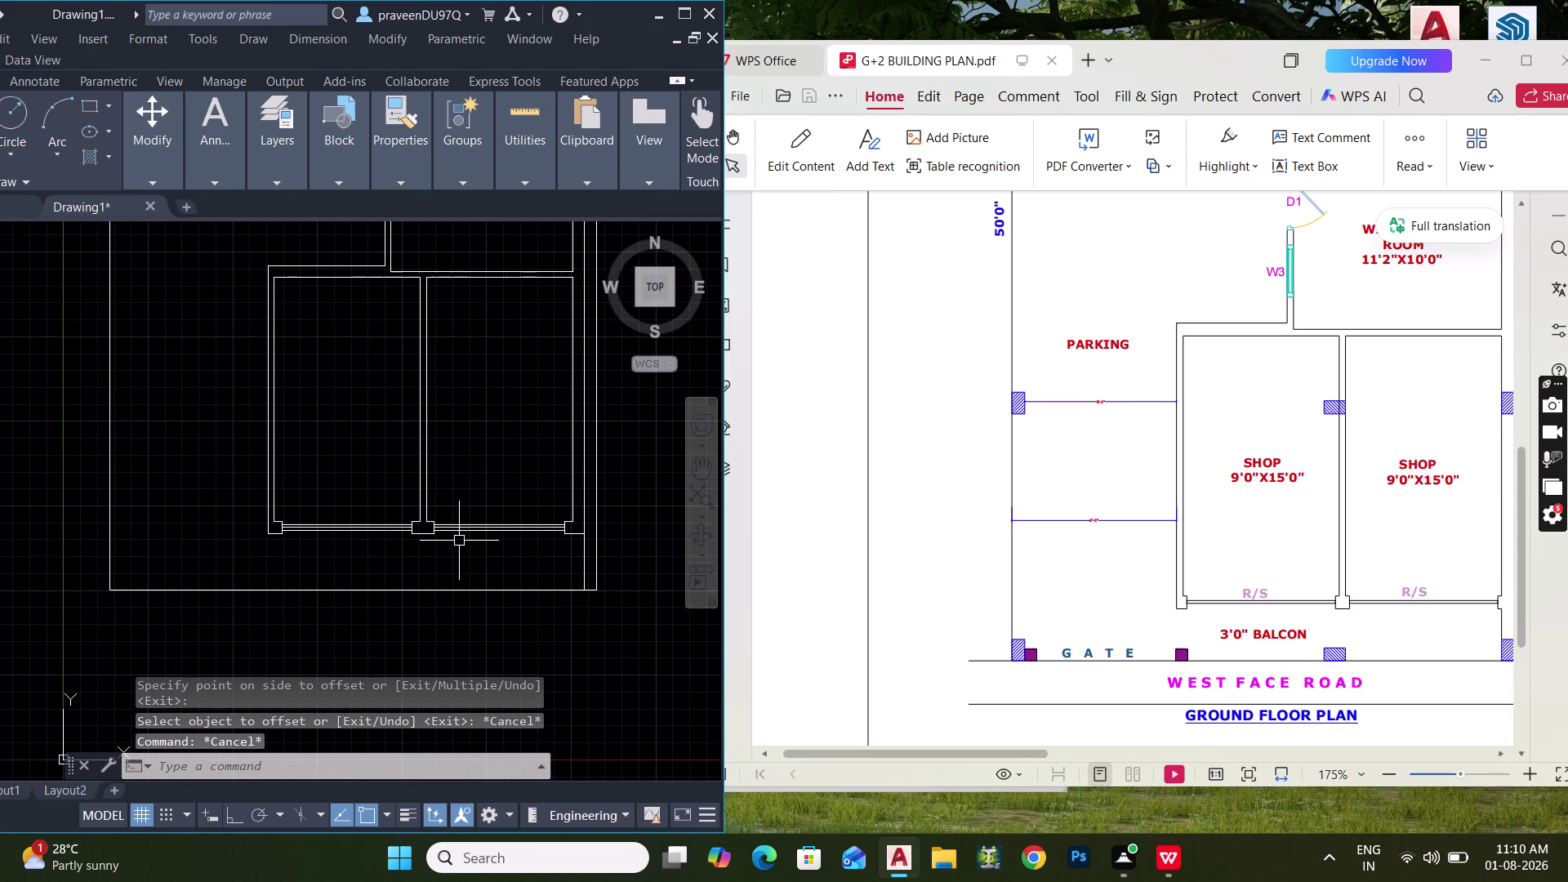
Start a linear dimension (DLI) on the plan's left side, then cancel it.
text(DL)
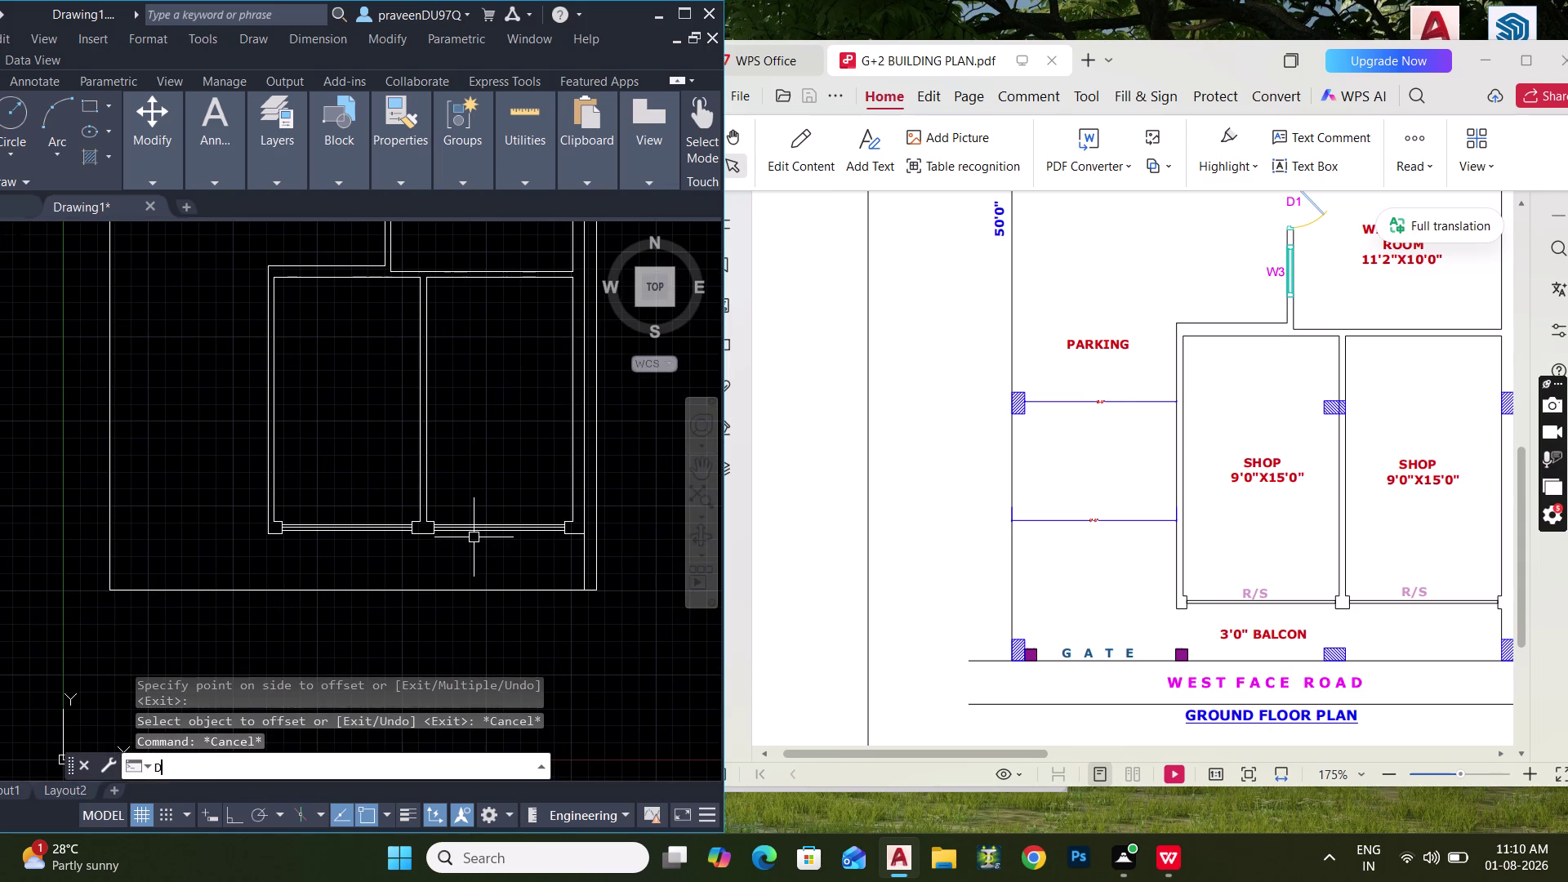
text(I)
key(space)
scroll(up, 3)
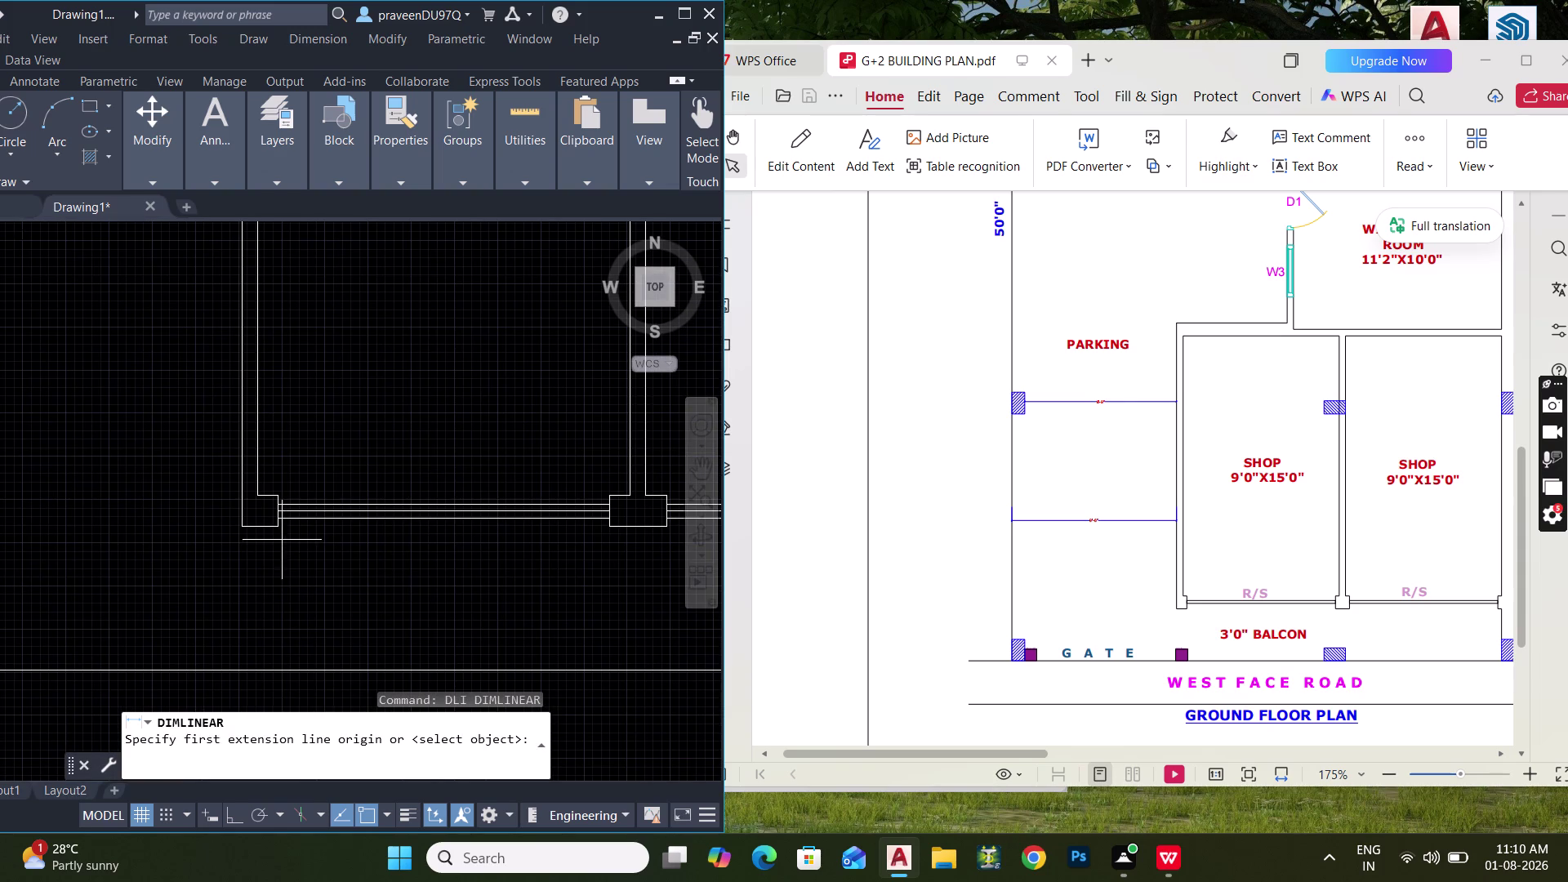
click(261, 531)
click(272, 669)
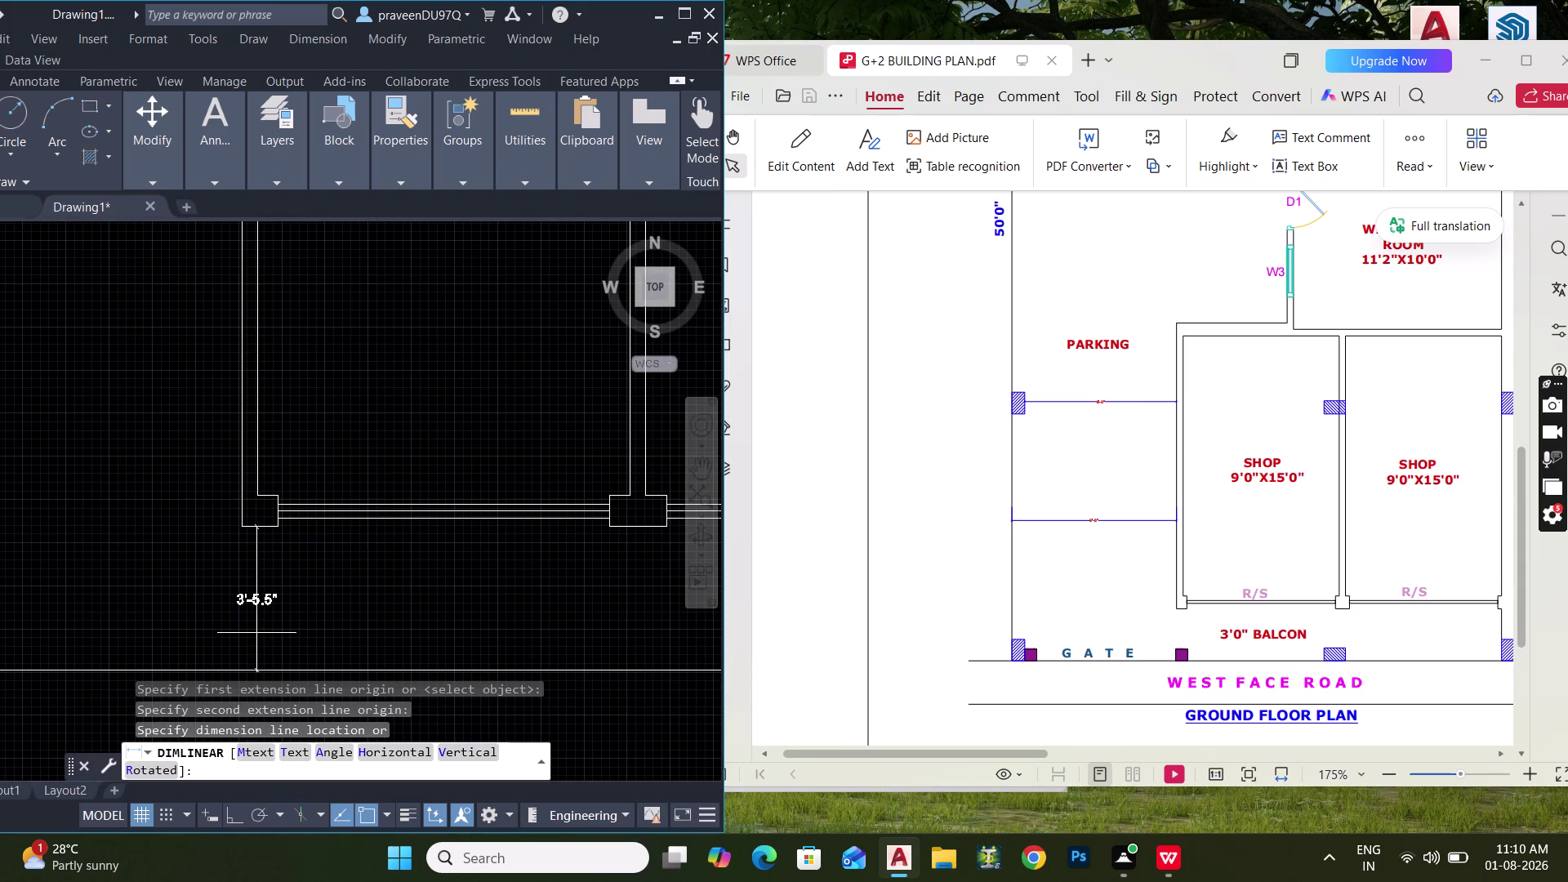
key(Escape)
Zoom out and pan to frame the whole traced ground-floor plan.
scroll(down, 3)
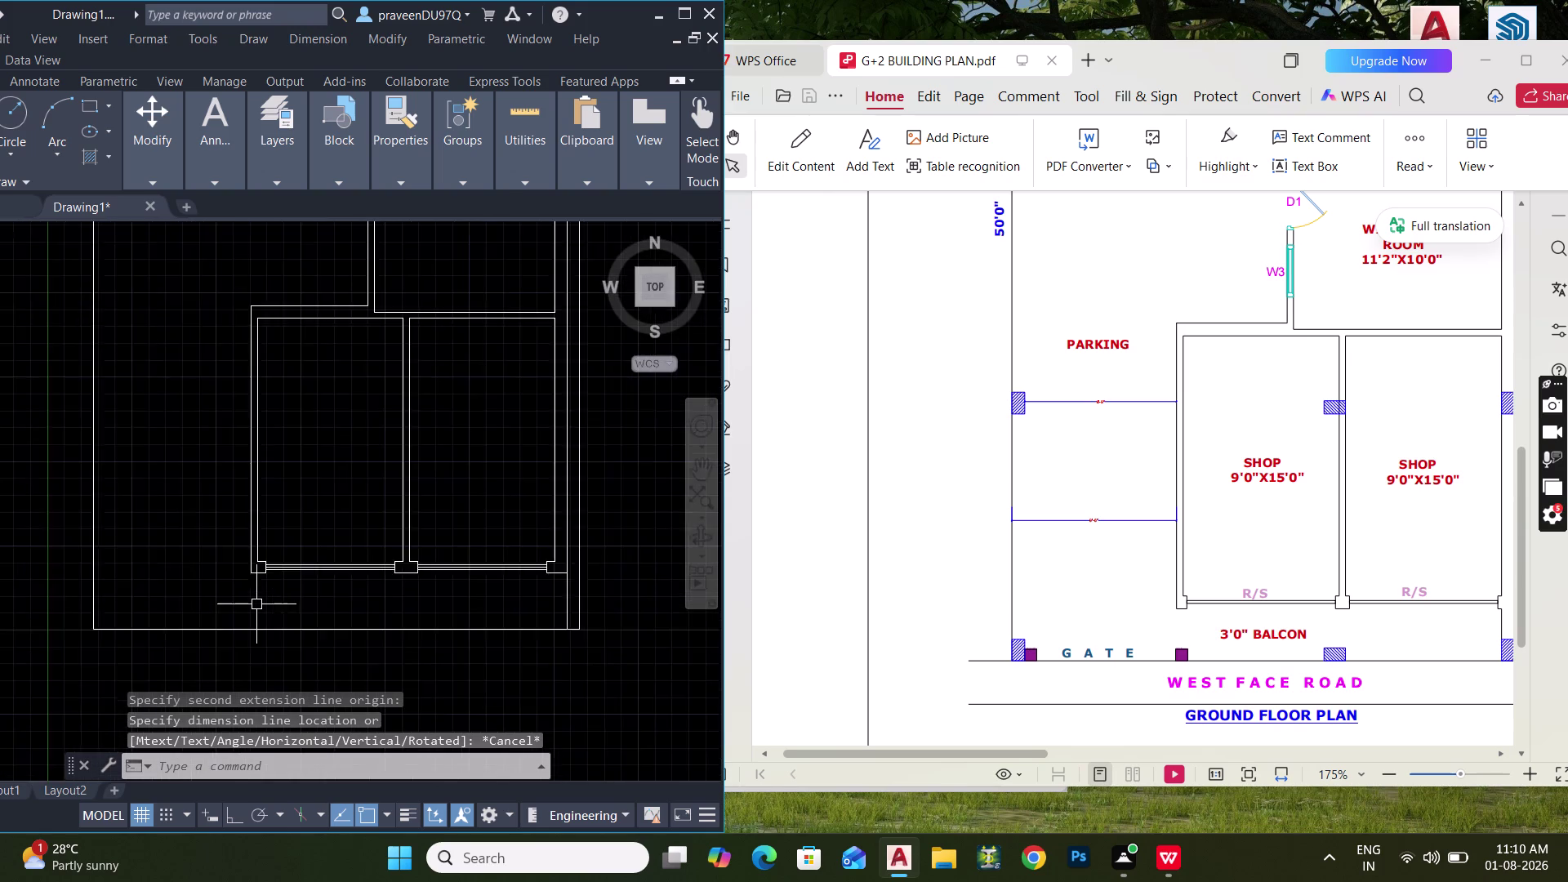
scroll(down, 3)
scroll(down, 3)
middle_drag(272, 584, 279, 643)
middle_drag(318, 451, 312, 471)
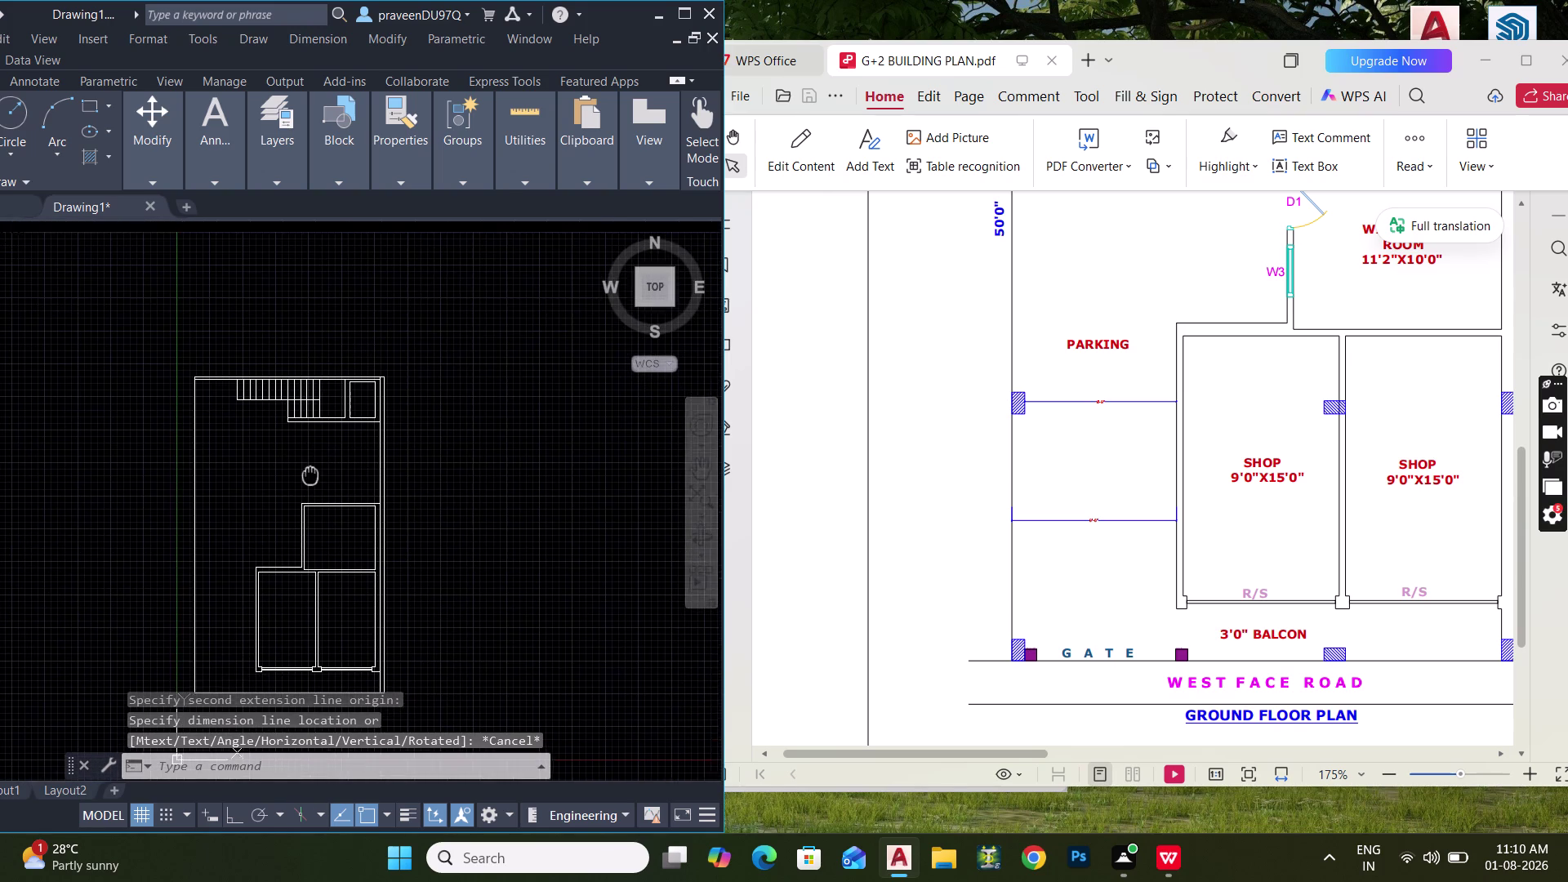
middle_drag(312, 470, 307, 482)
middle_drag(320, 482, 283, 424)
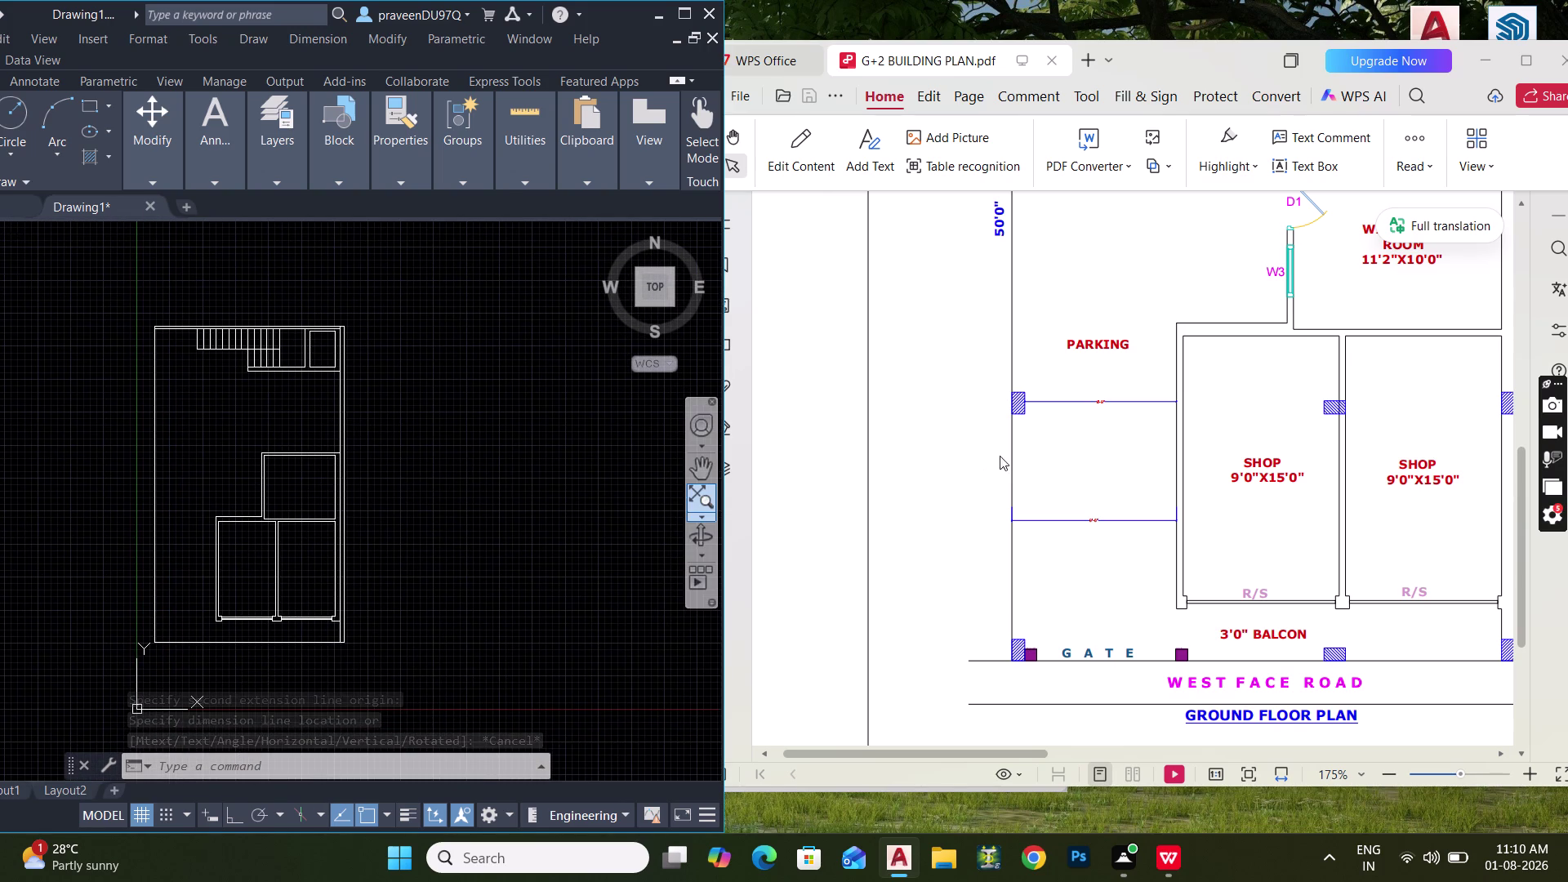
scroll(down, 3)
scroll(up, 3)
scroll(down, 3)
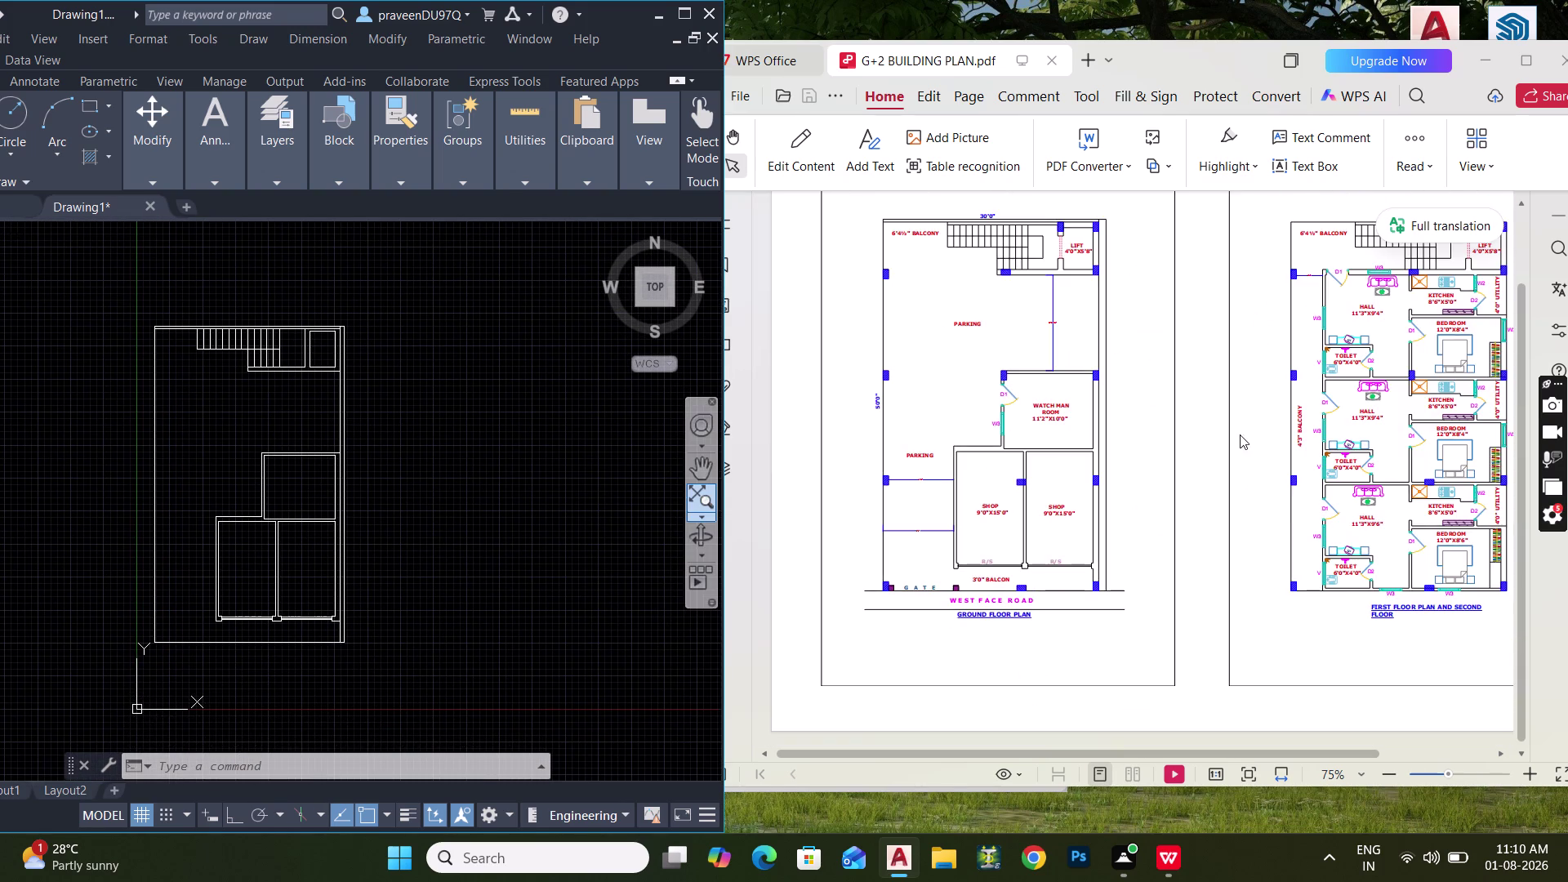
scroll(down, 3)
scroll(up, 3)
scroll(up, 3)
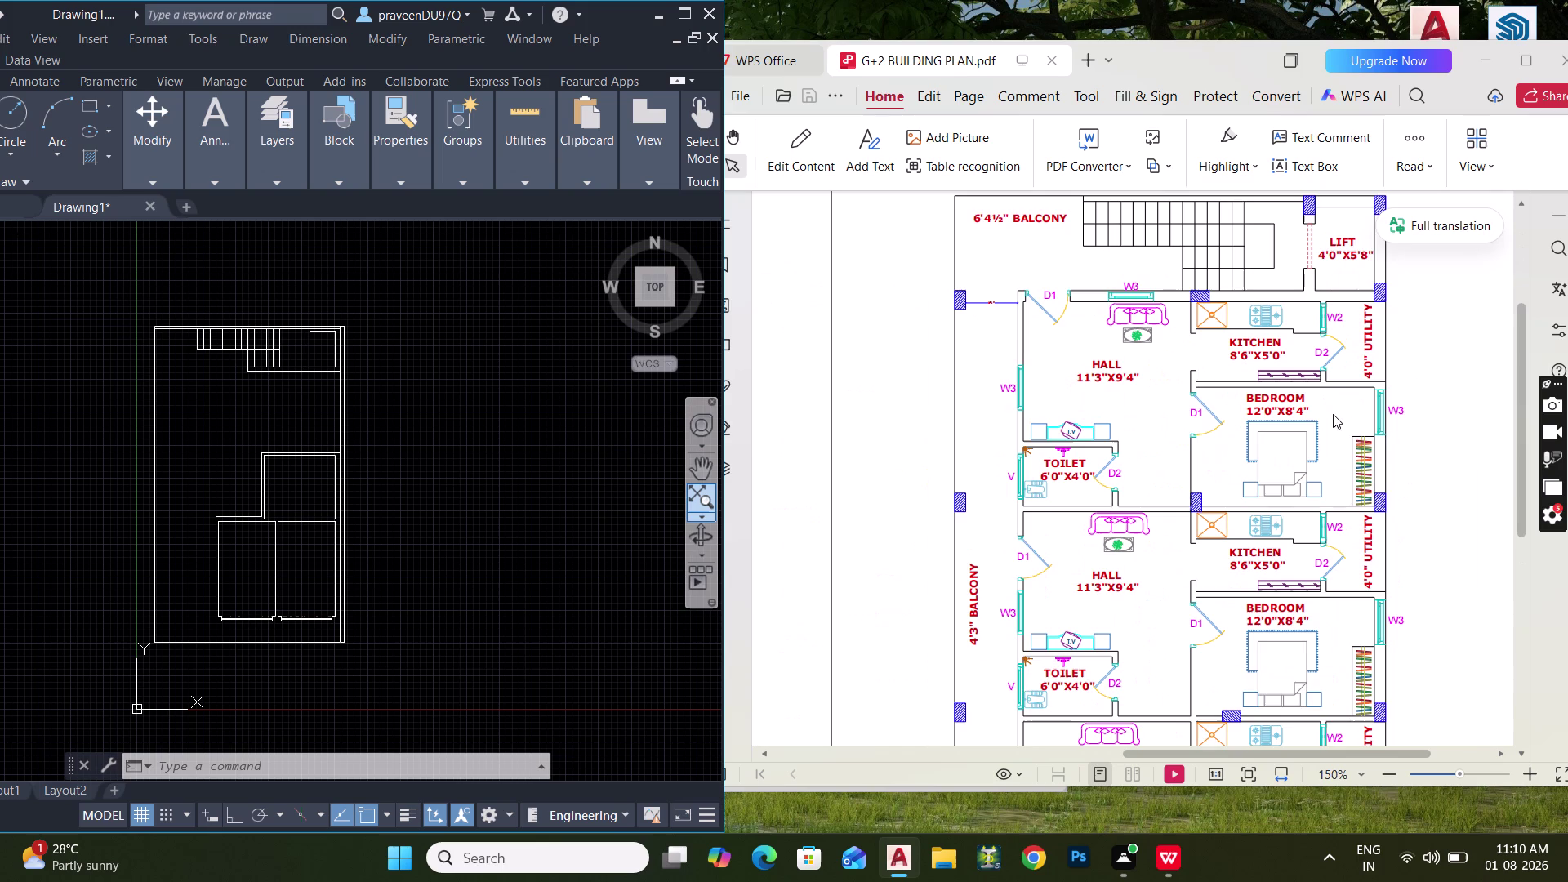
scroll(up, 3)
scroll(up, 3)
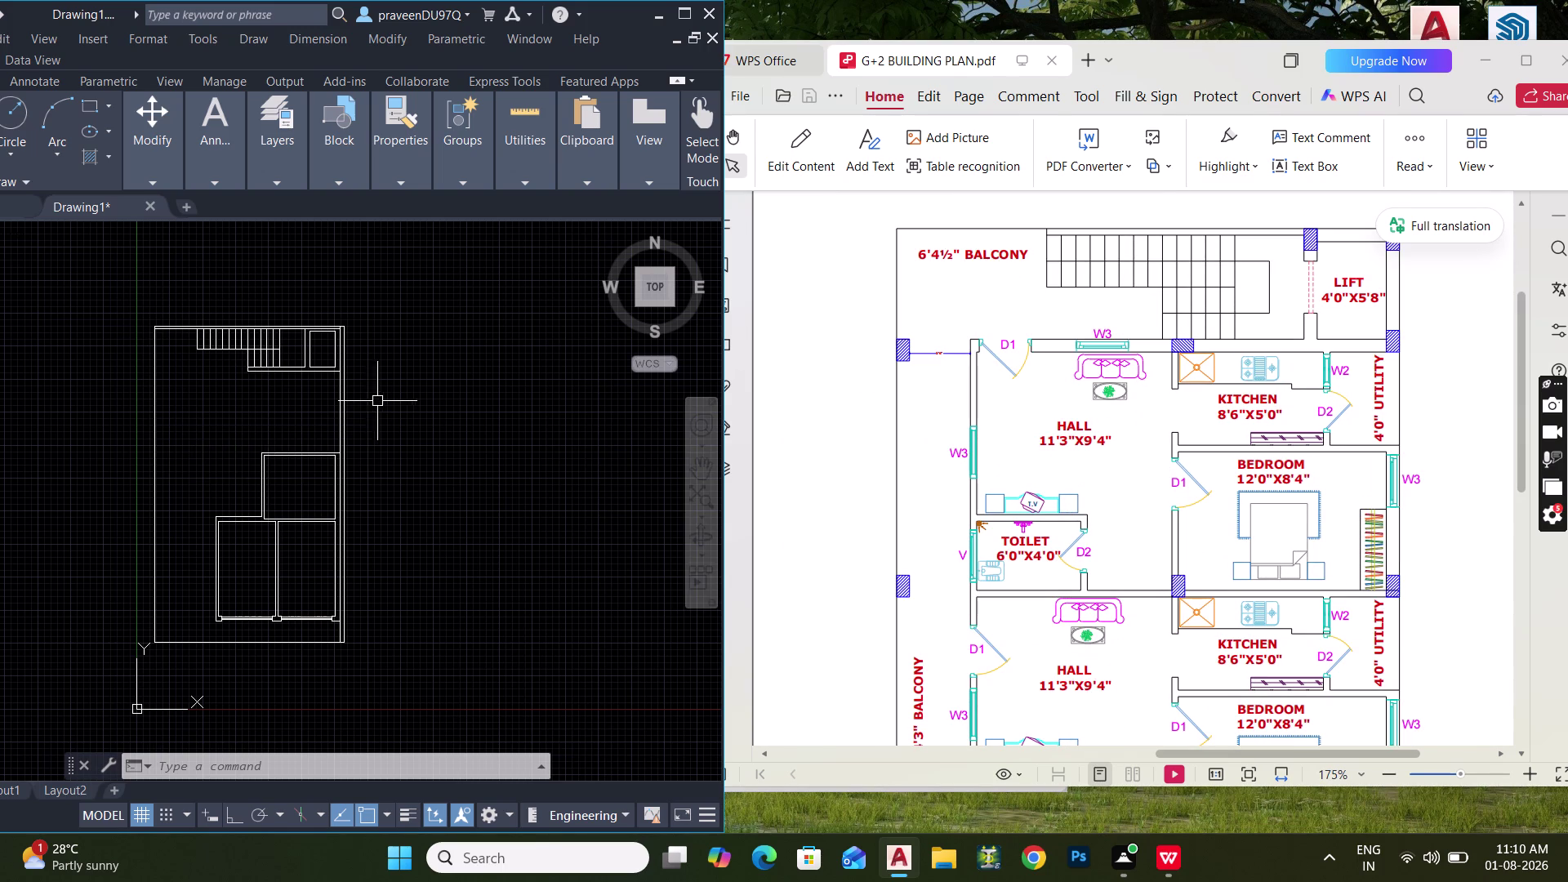
middle_drag(380, 402, 472, 442)
Window-select the outer wall outline together with the staircase and lift.
drag(505, 426, 448, 405)
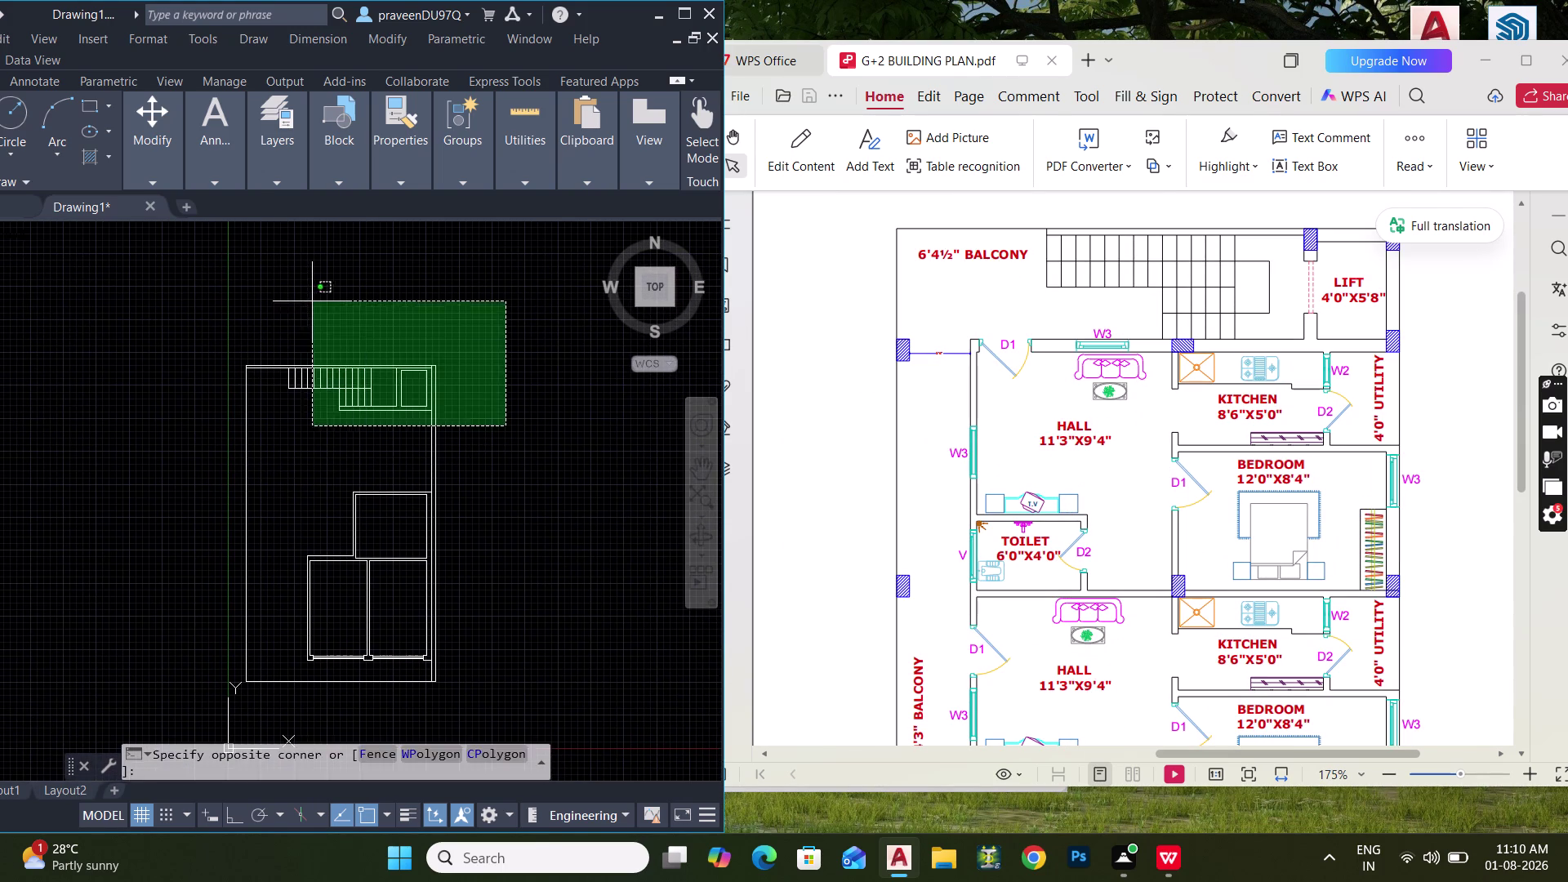
click(277, 290)
drag(302, 452, 276, 439)
click(80, 345)
middle_drag(308, 389, 323, 249)
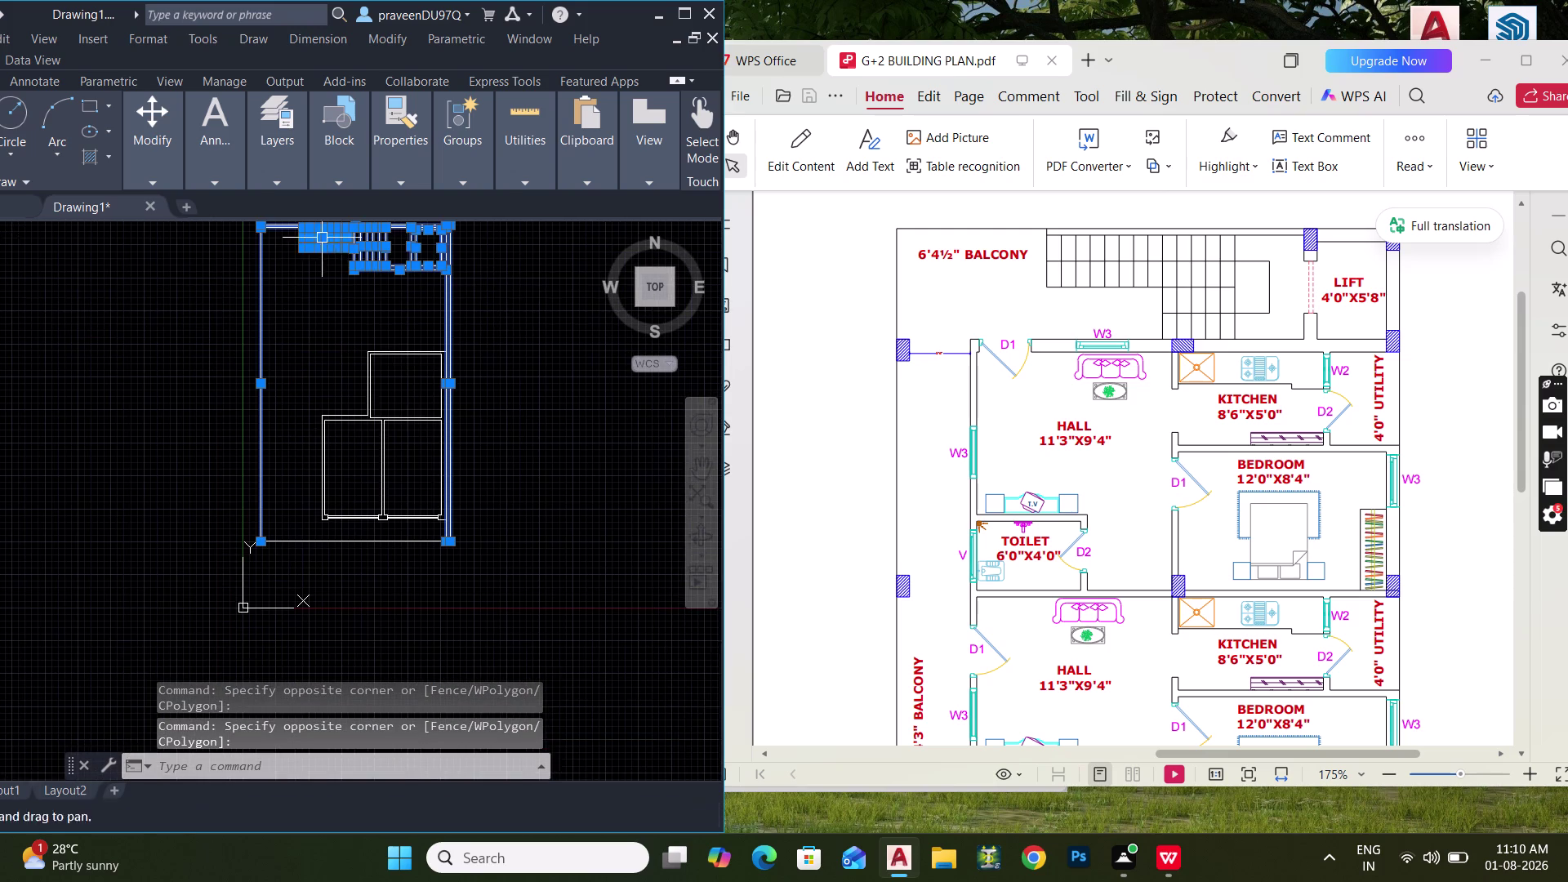
middle_drag(372, 436, 368, 386)
drag(311, 509, 297, 492)
click(278, 470)
middle_drag(352, 479, 317, 491)
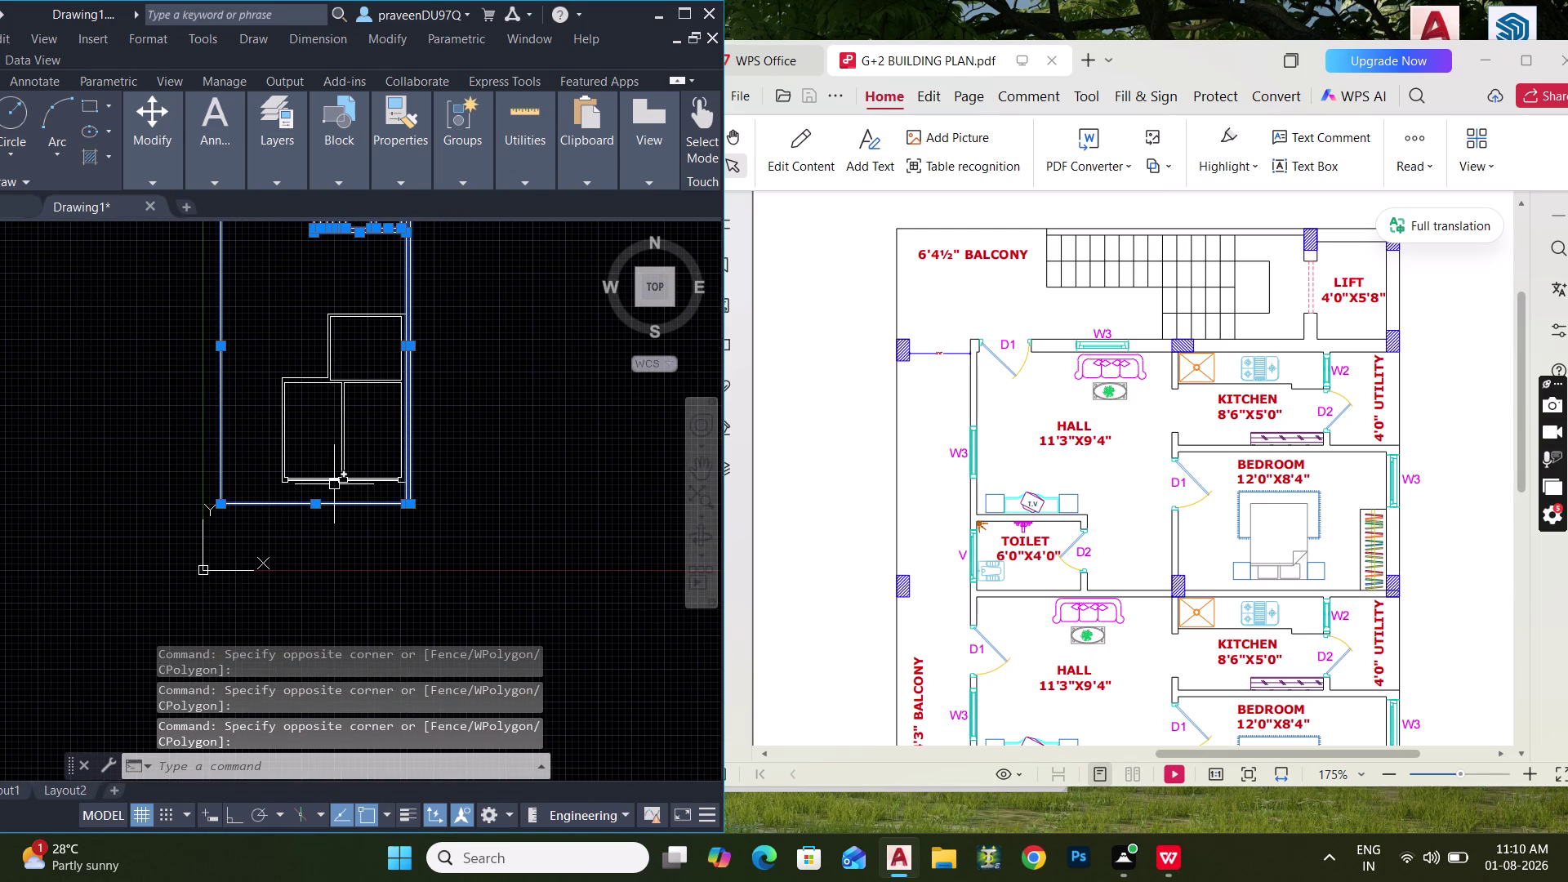
Copy the selection about 55 feet to the right with Ortho on.
text(CO)
key(space)
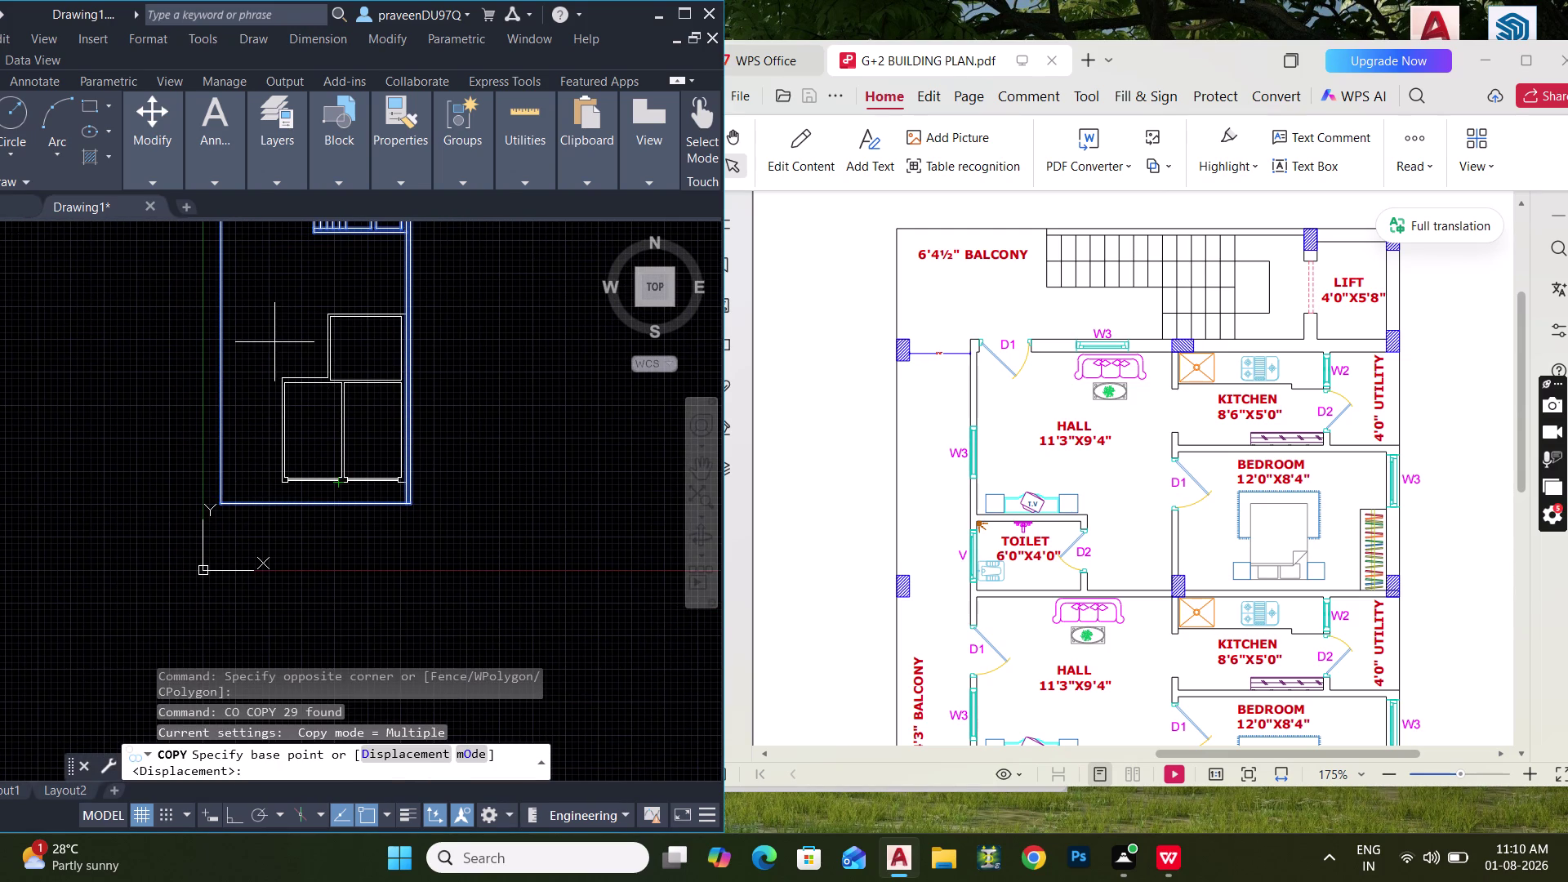
click(275, 341)
middle_drag(608, 369, 356, 400)
key(ctrl+l)
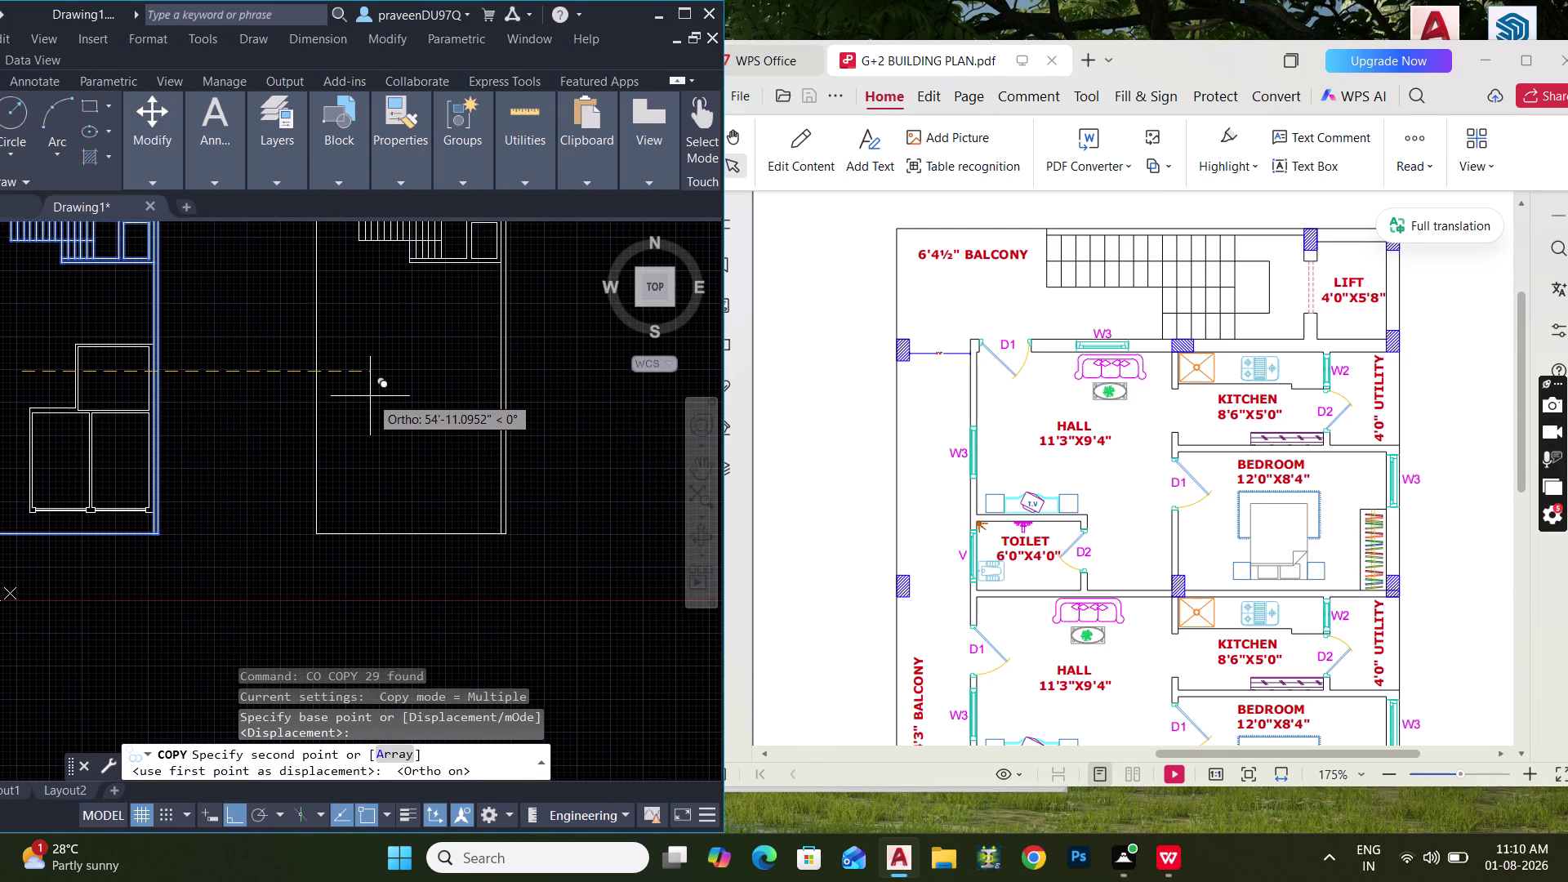
click(346, 397)
key(Escape)
middle_drag(371, 392, 371, 398)
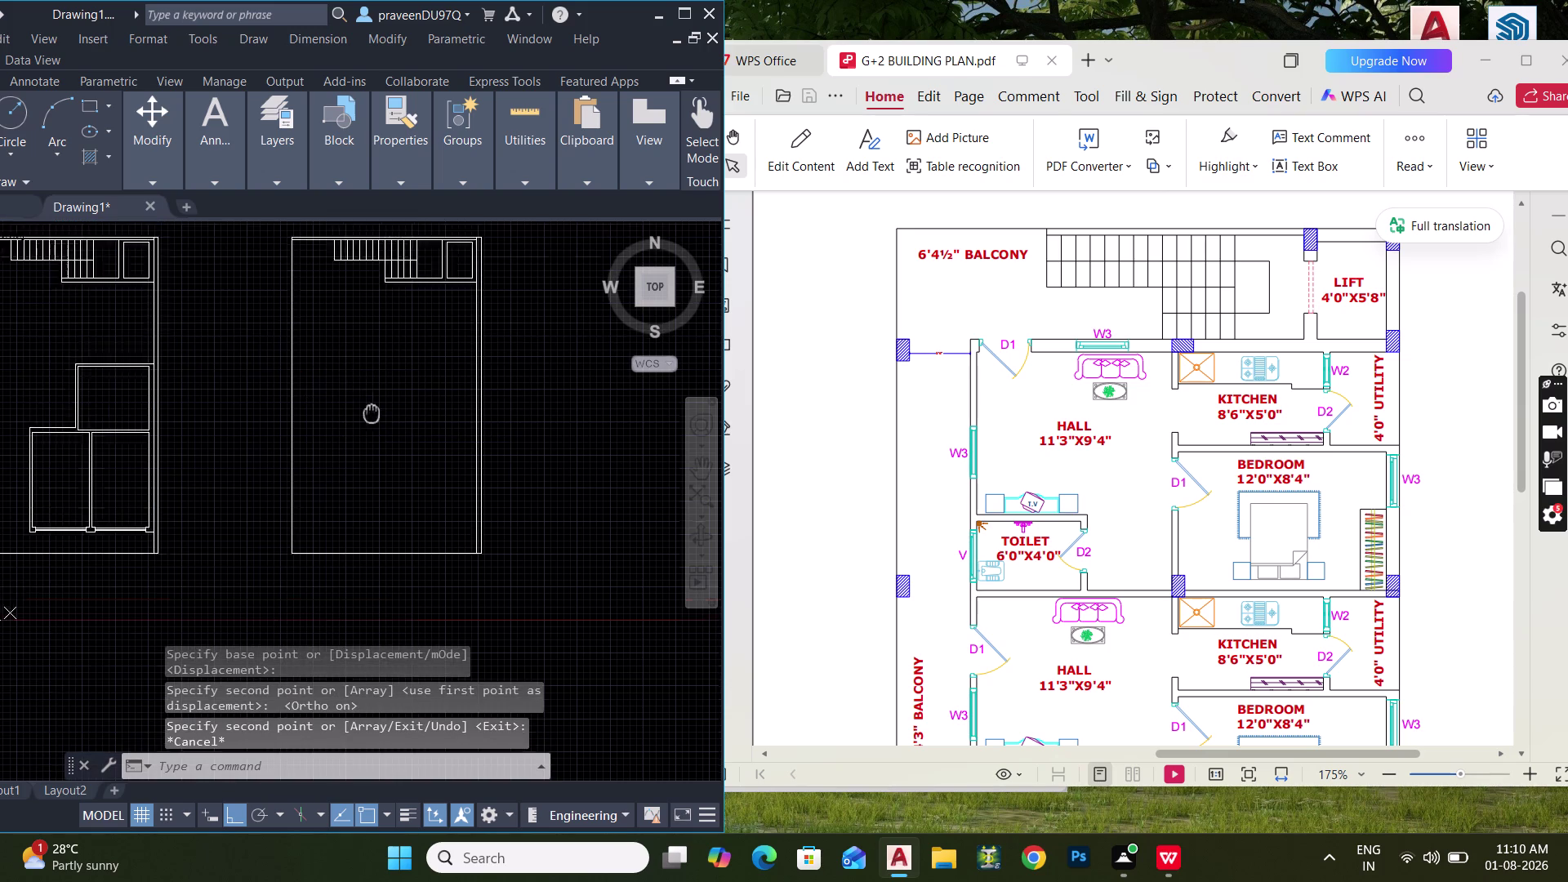
middle_drag(371, 399, 382, 521)
scroll(up, 3)
middle_drag(429, 428, 400, 390)
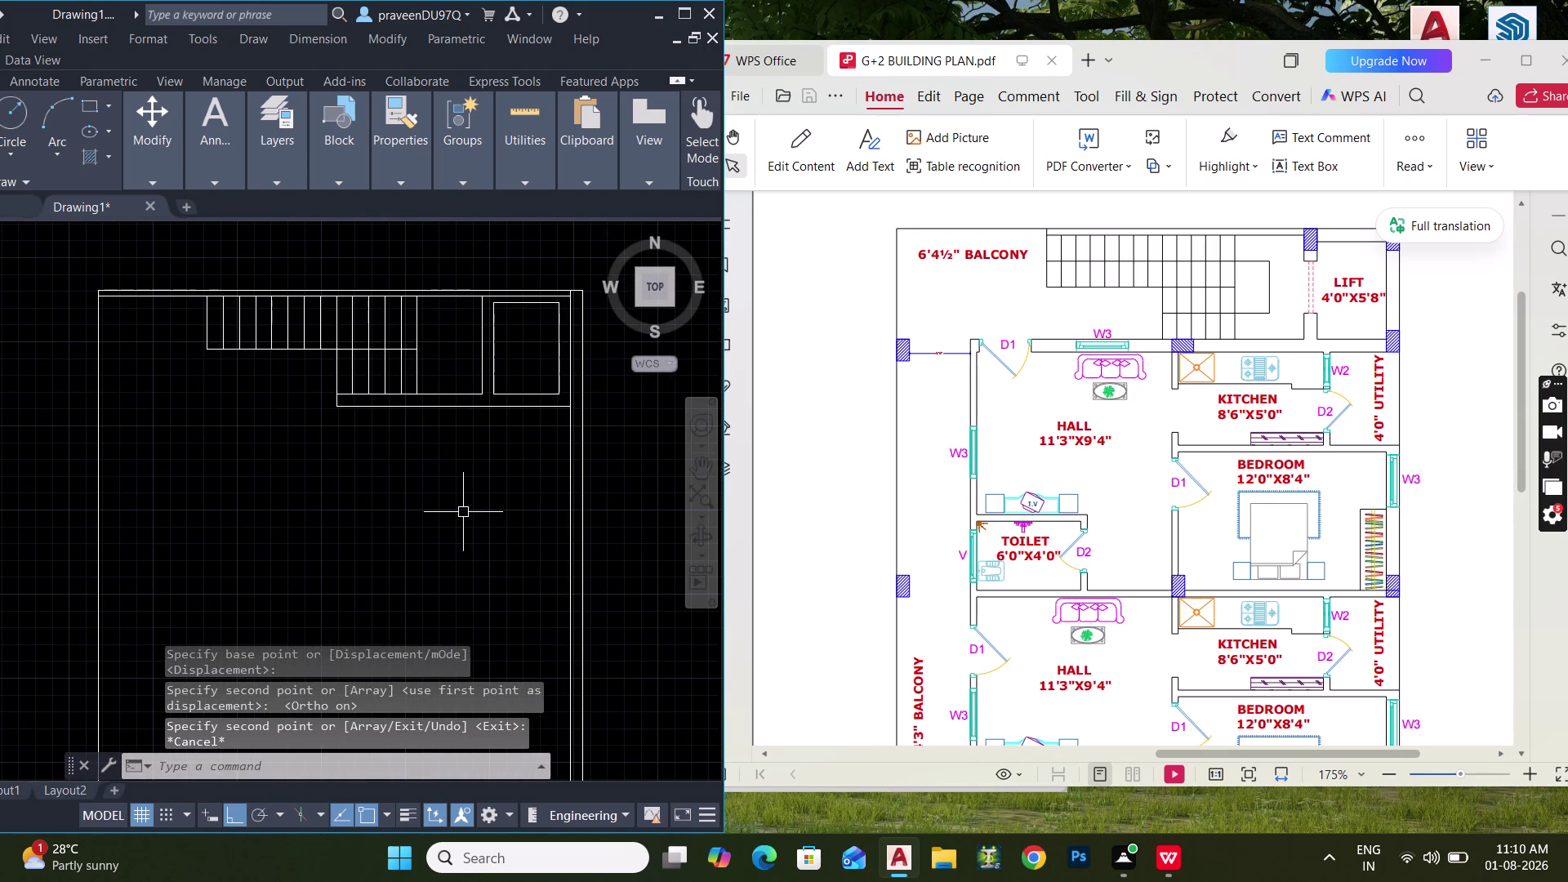
scroll(down, 3)
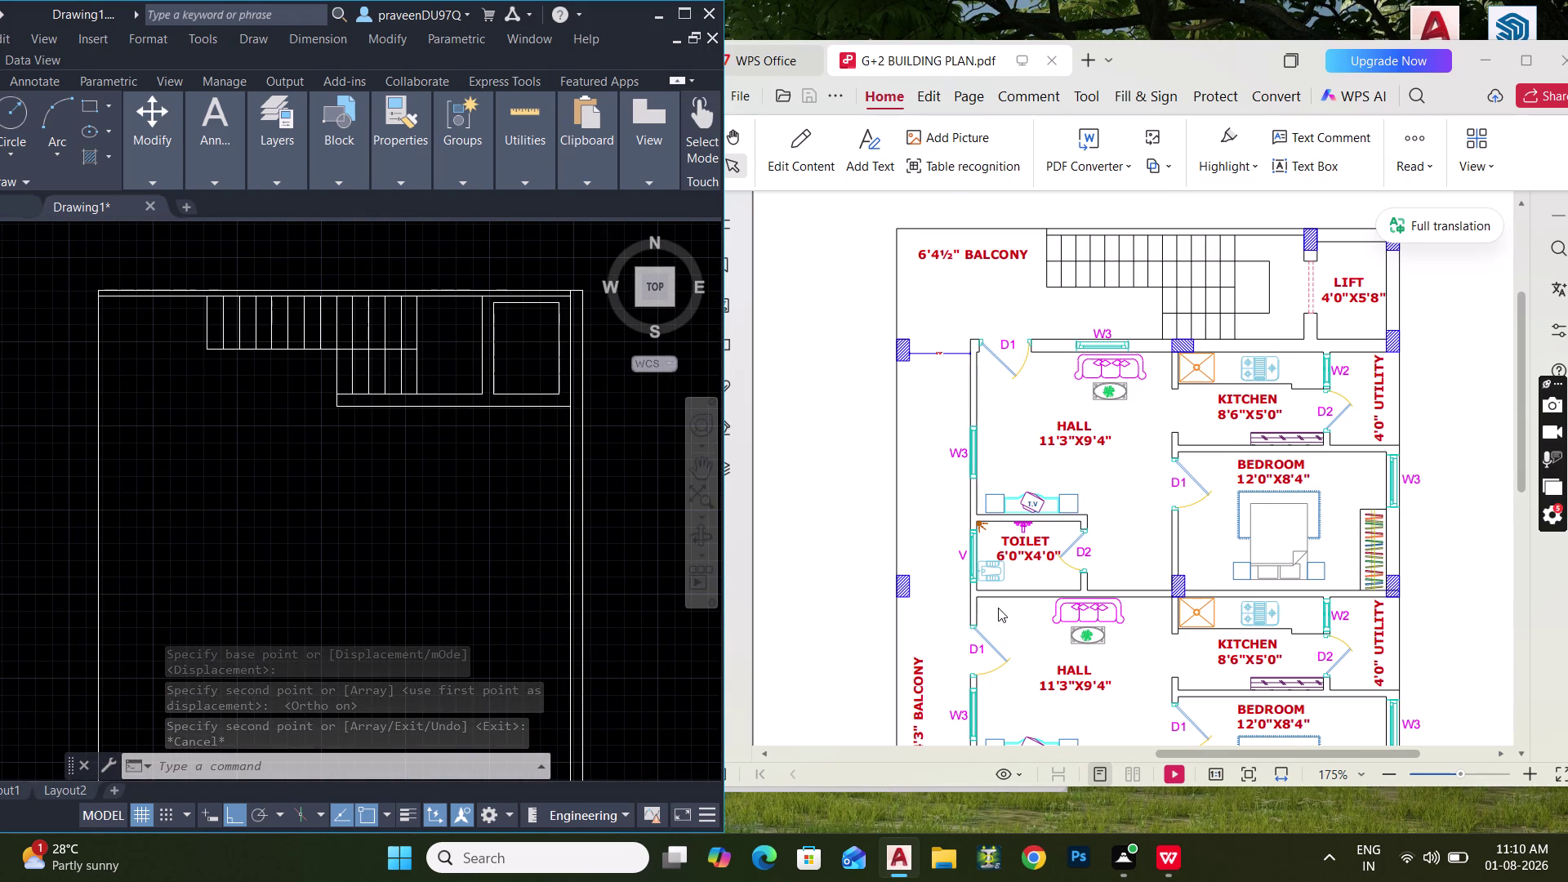
key(Escape)
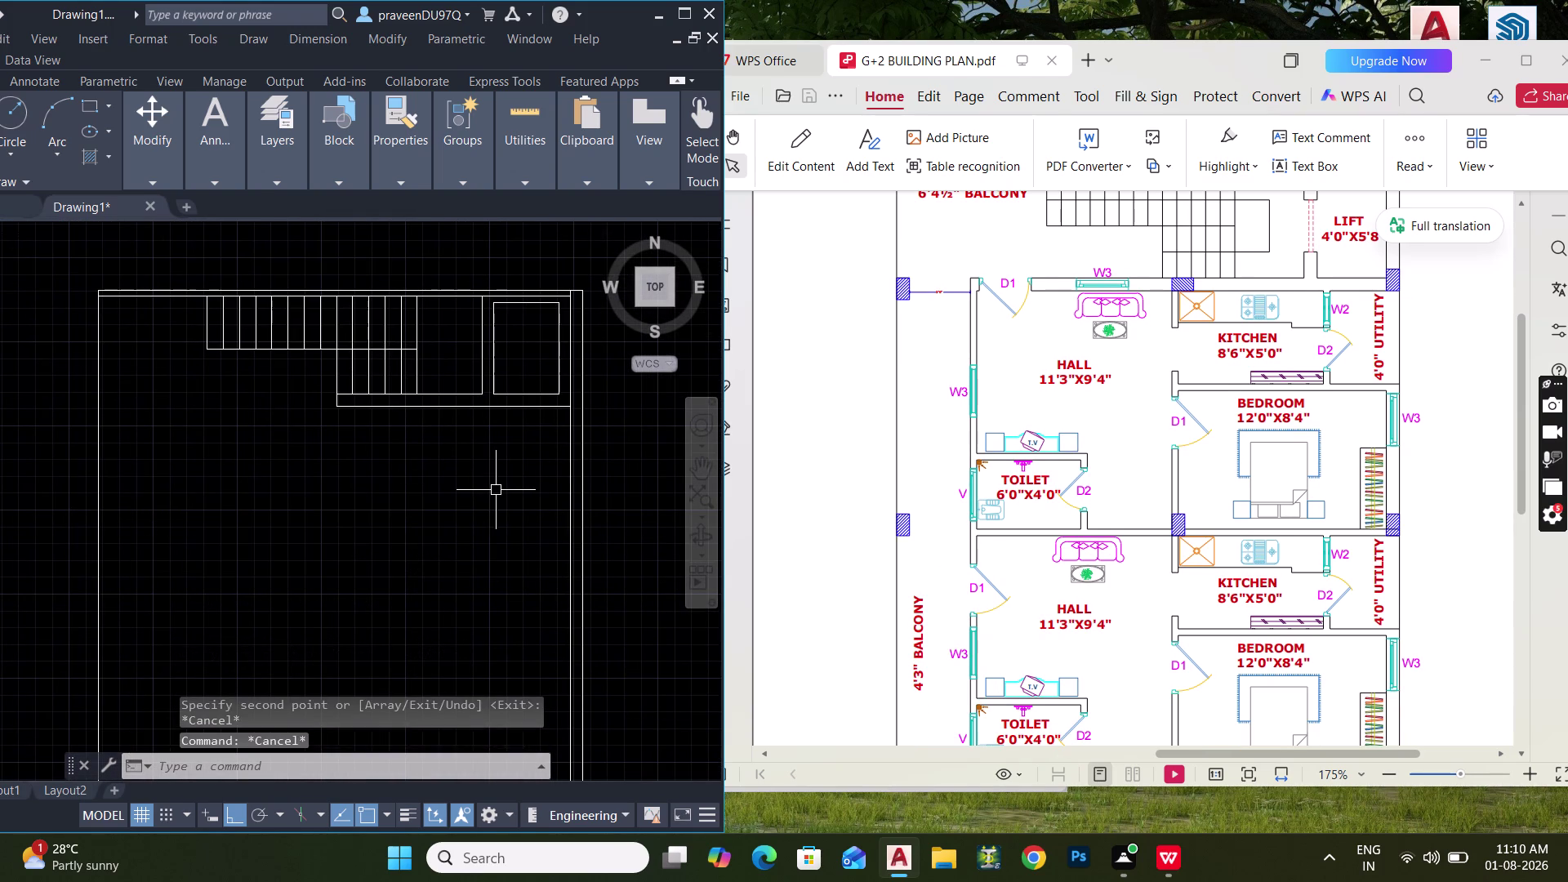
Offset the outline's left wall 4'3" inward to create a new wall line.
text(O)
key(space)
text(4'6)
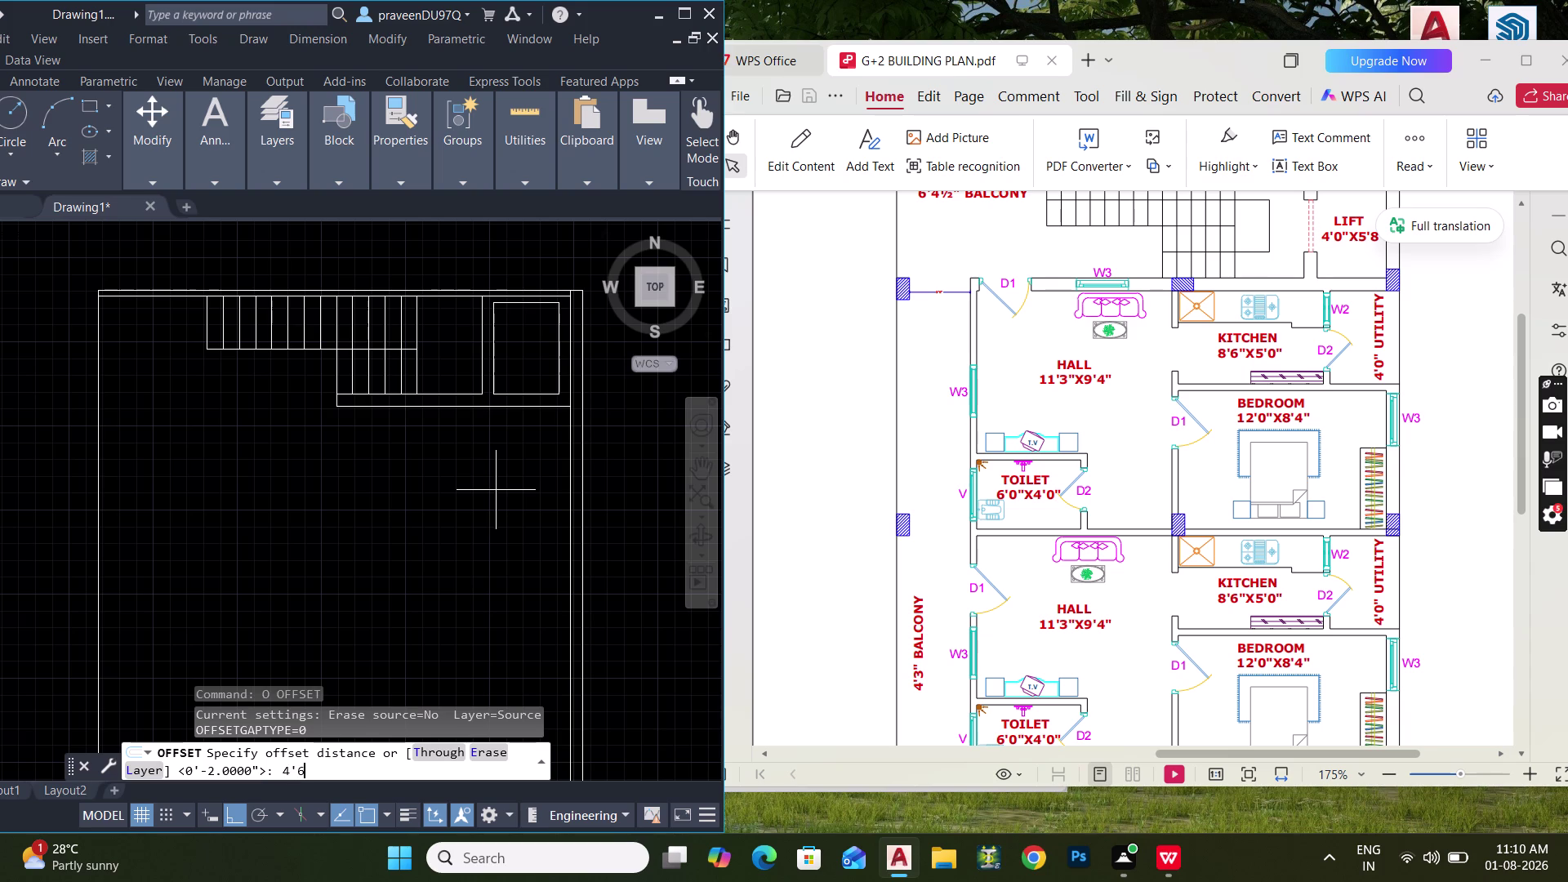
key(BackSpace)
key(3)
key(shift+quotedbl)
key(Return)
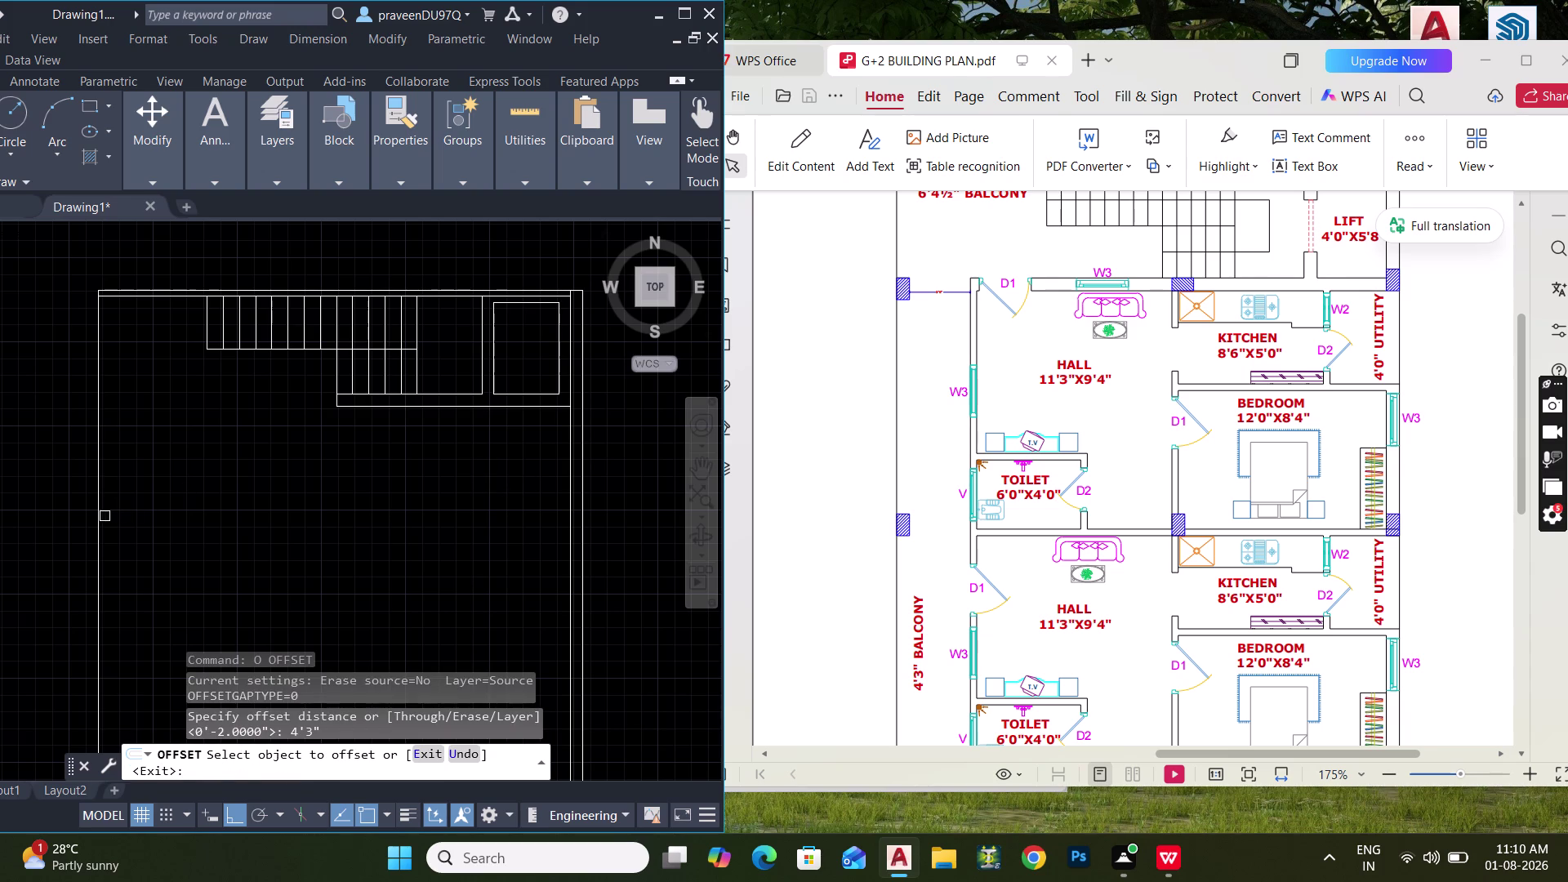
click(100, 516)
click(193, 513)
key(Escape)
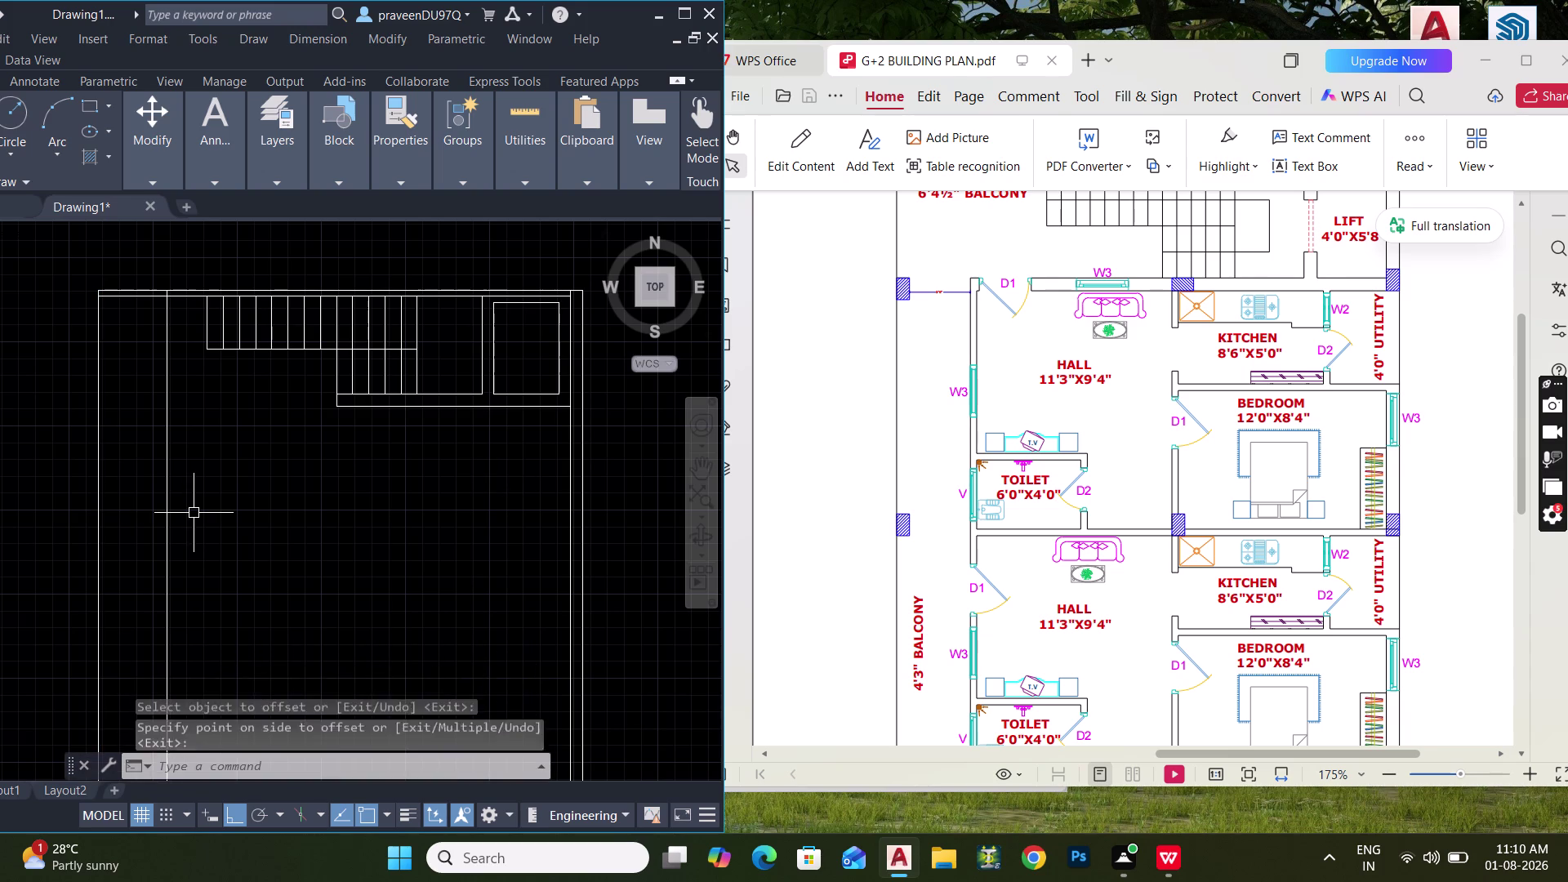
key(Escape)
Offset that new line 4.5" to the right for the wall thickness.
text(O 4.5)
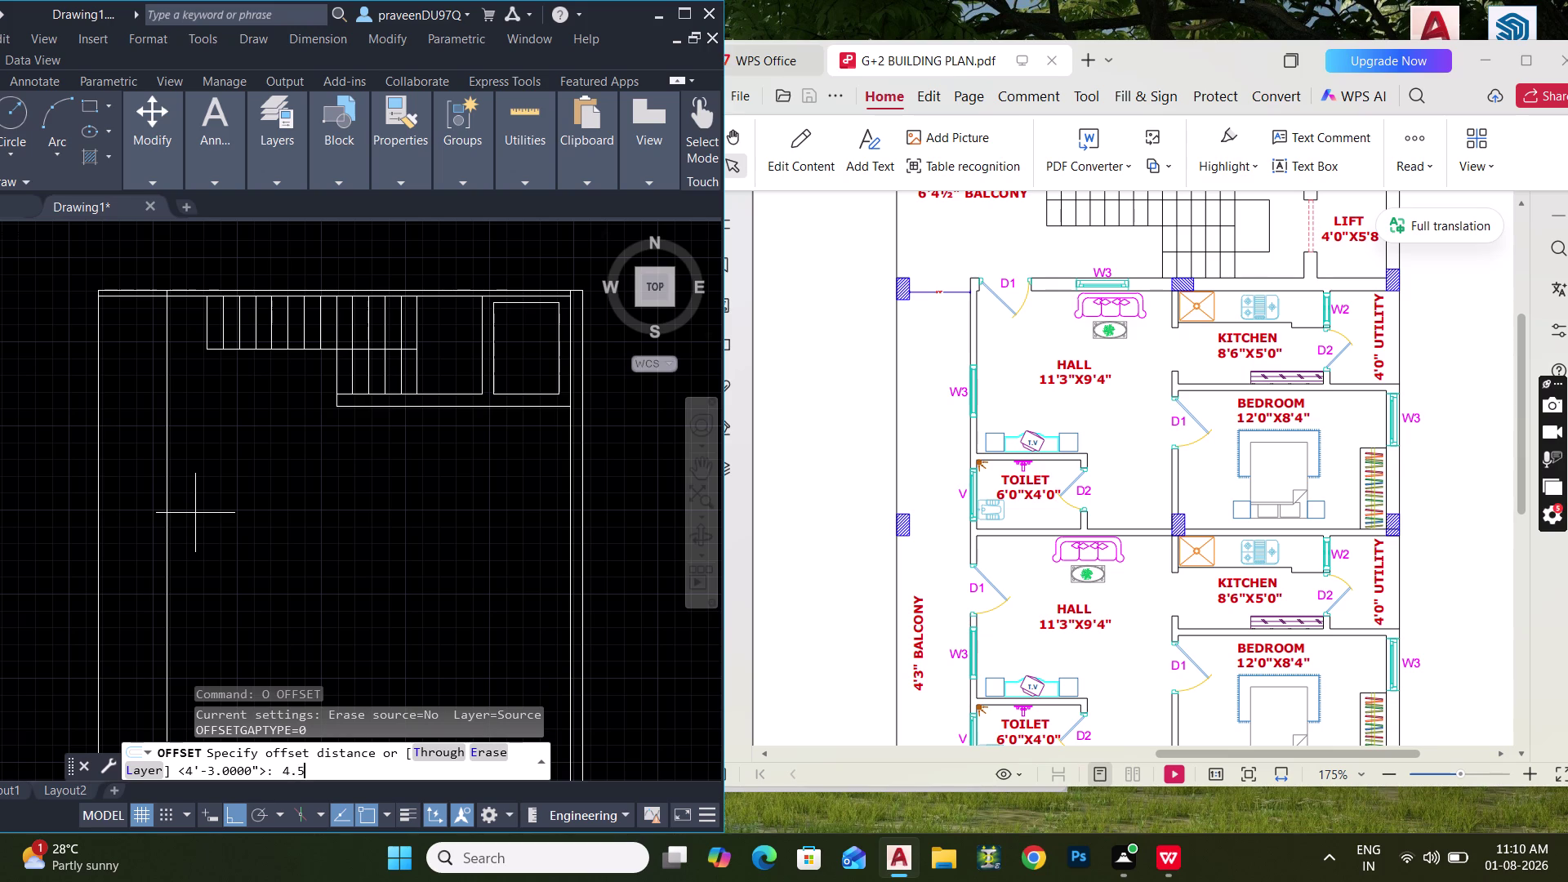
text(")
key(Return)
click(166, 531)
click(256, 535)
key(Escape)
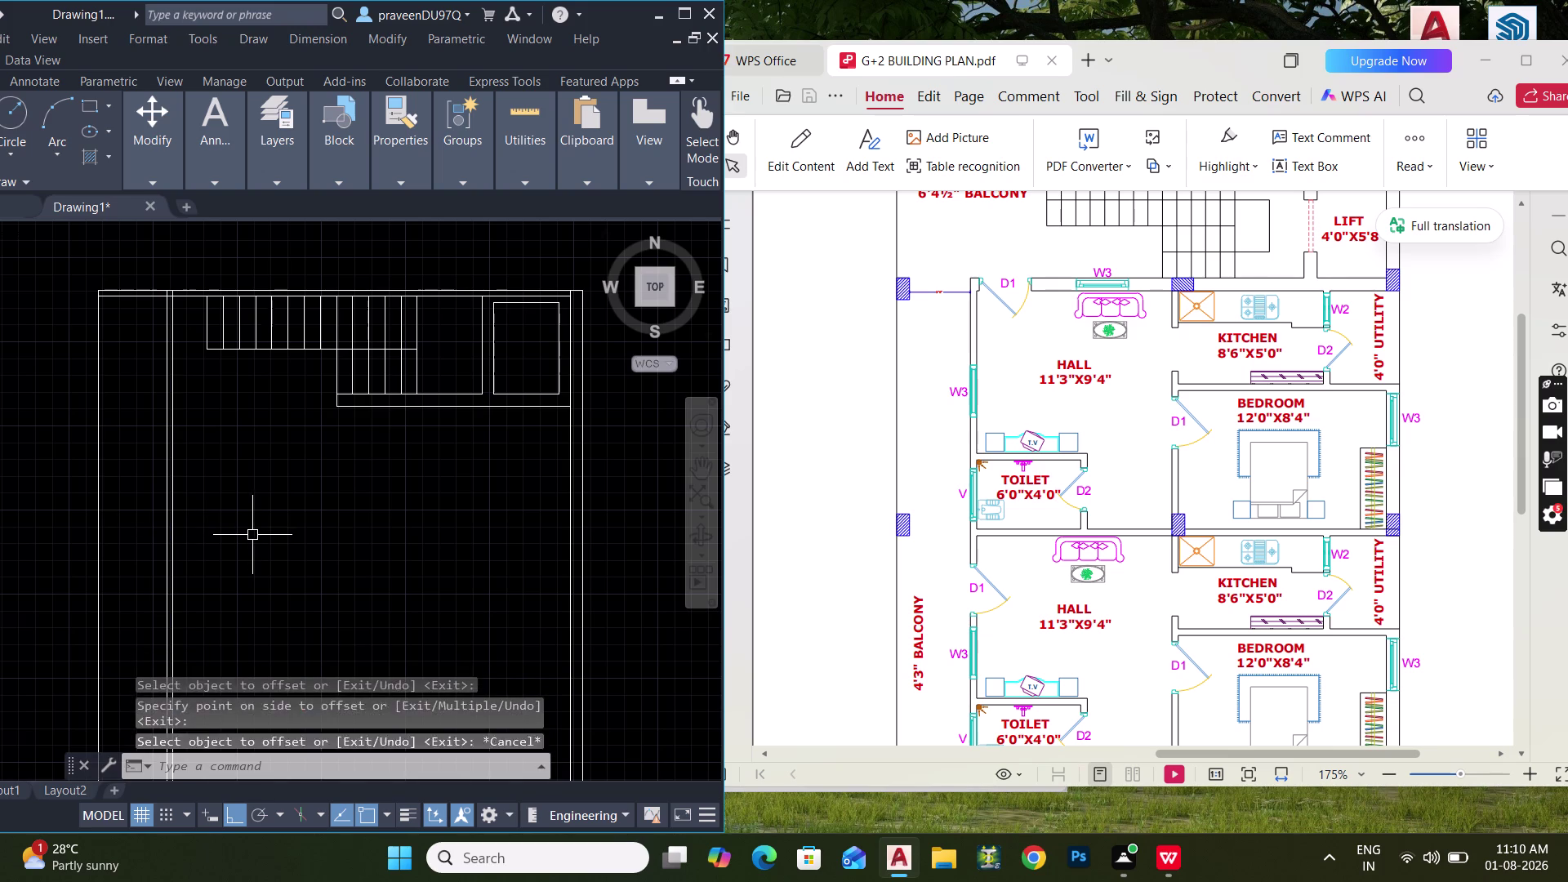
key(Escape)
Offset the inner wall line 11'3" further right for the second wall.
text(O)
key(space)
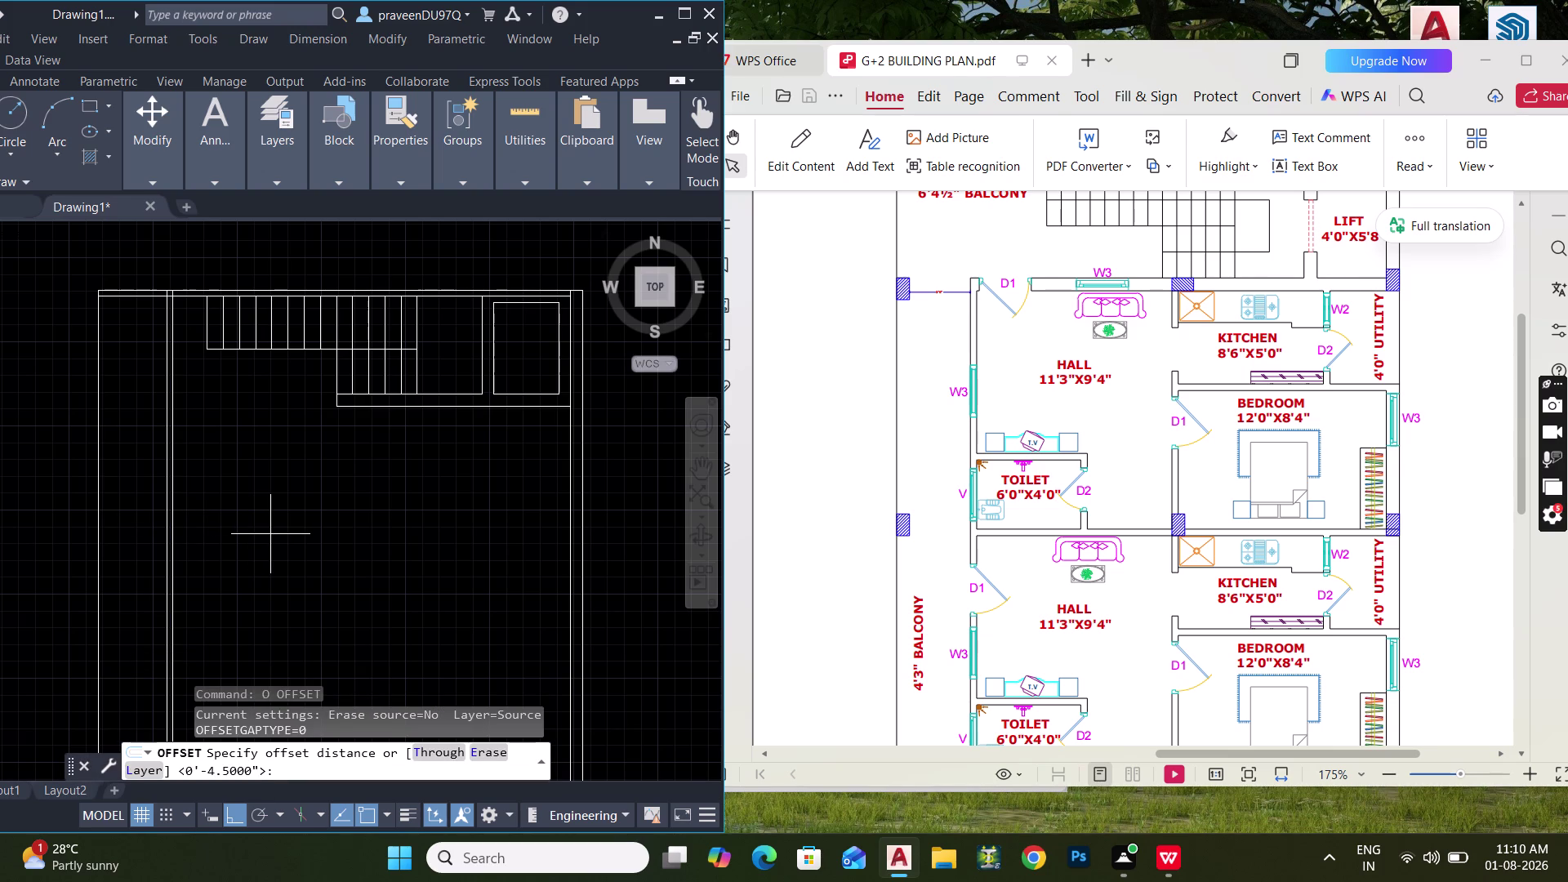
text(11)
text('3")
key(Return)
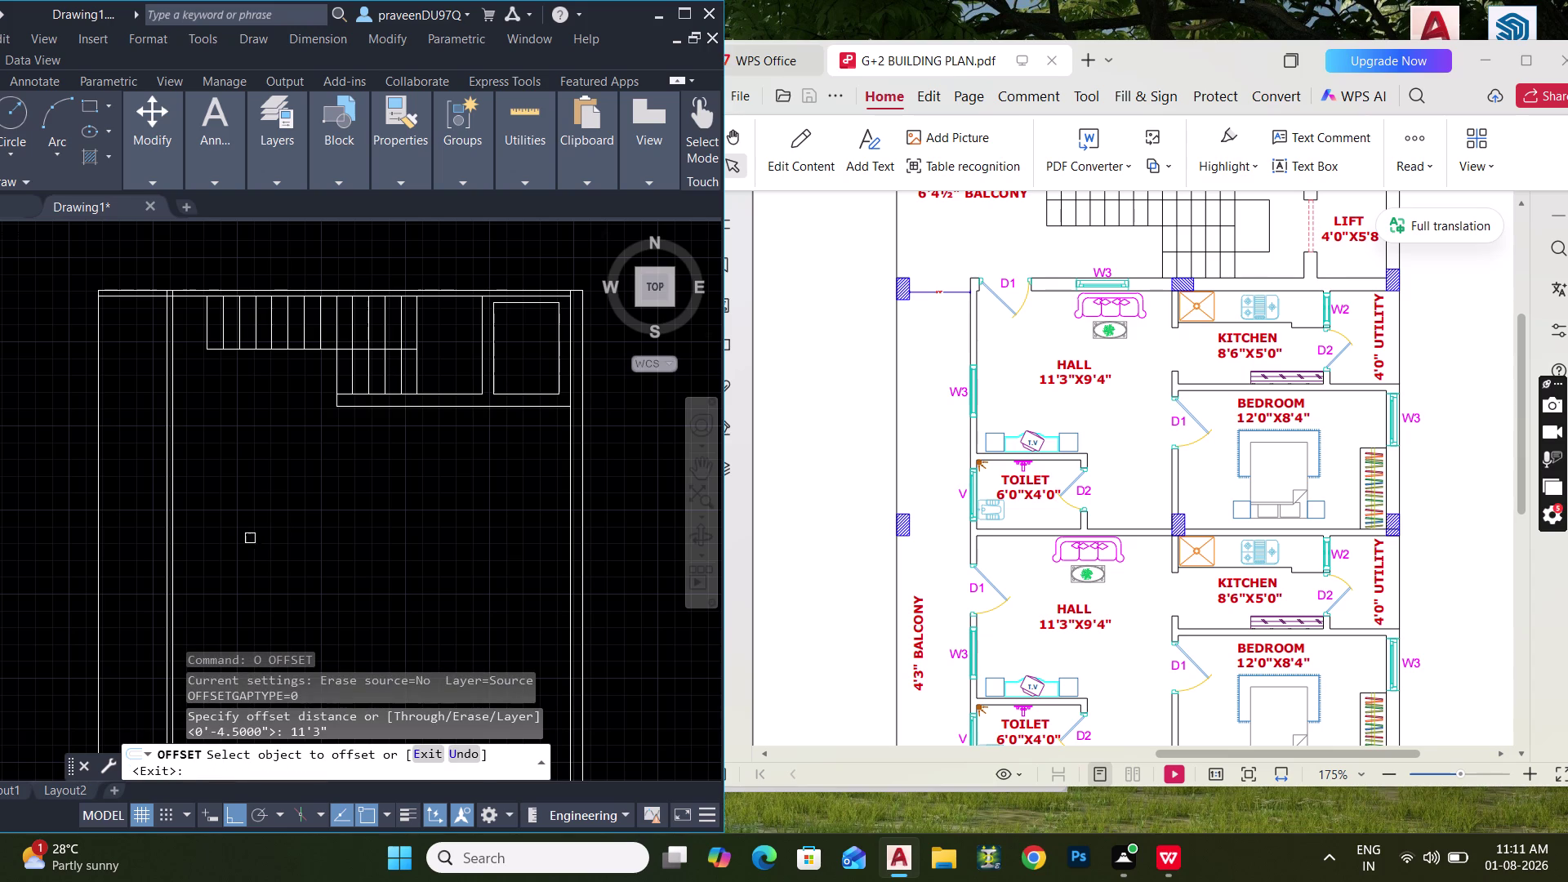
click(174, 541)
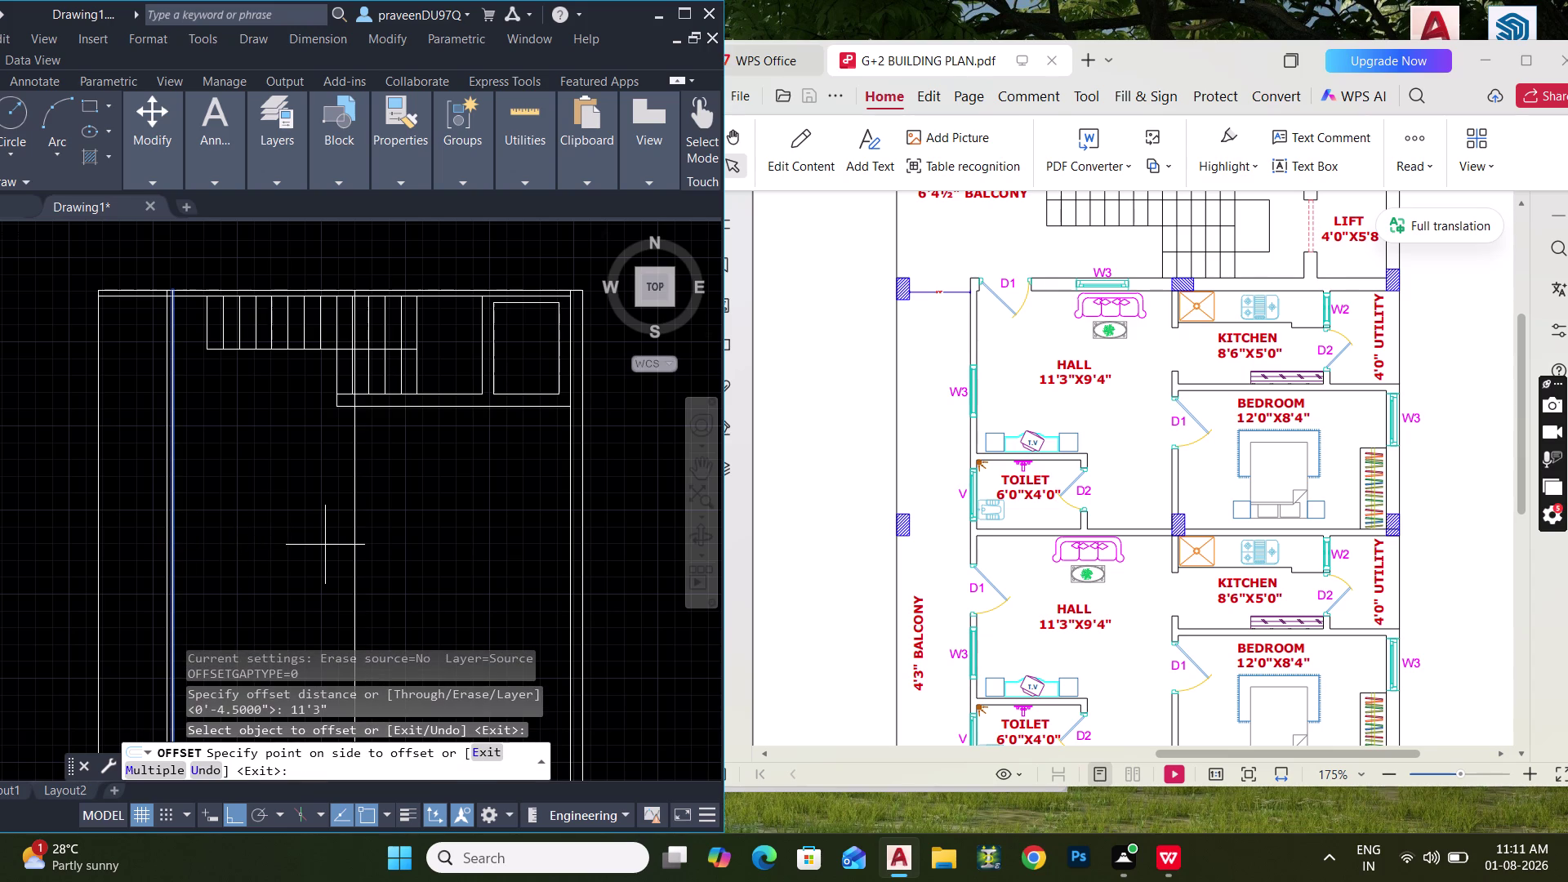
click(324, 548)
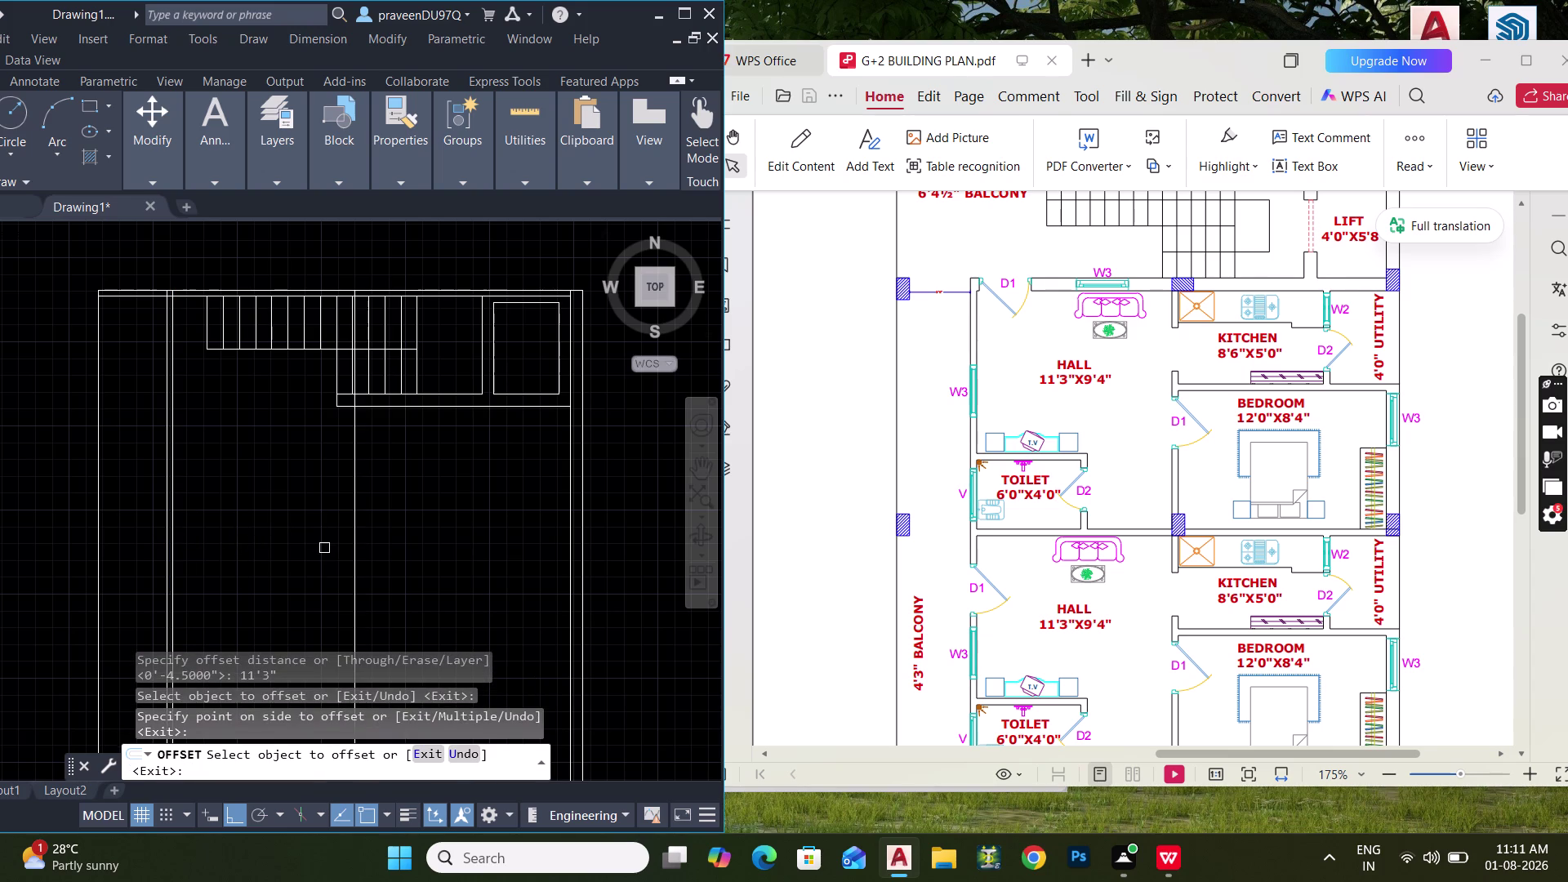
key(Escape)
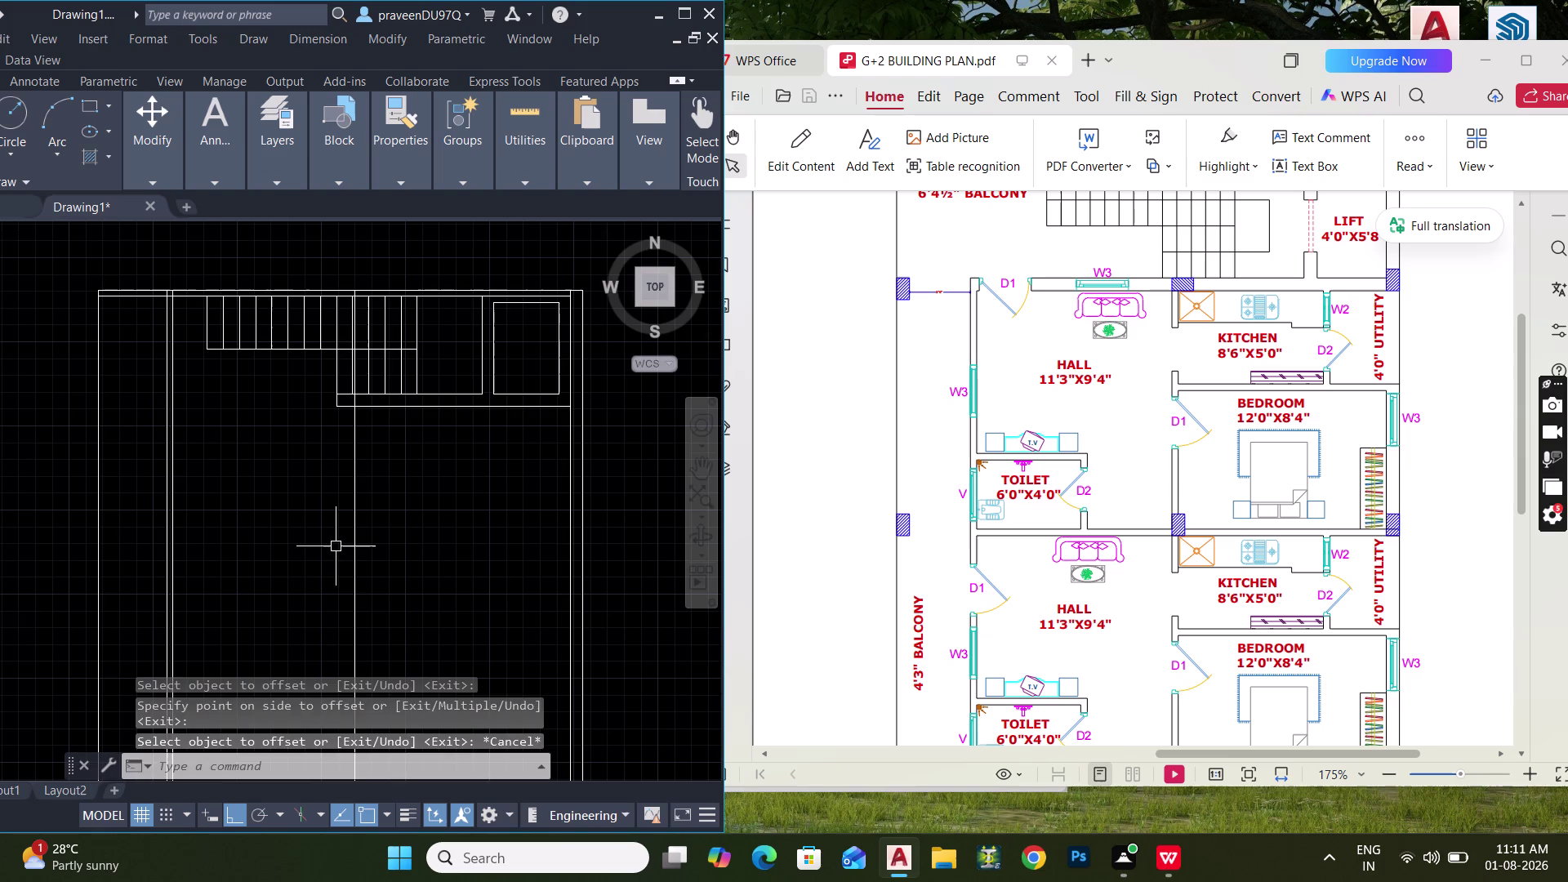
Offset the 11'3" line by 4.5" to give the second wall its thickness.
text(O)
key(space)
text(4.5)
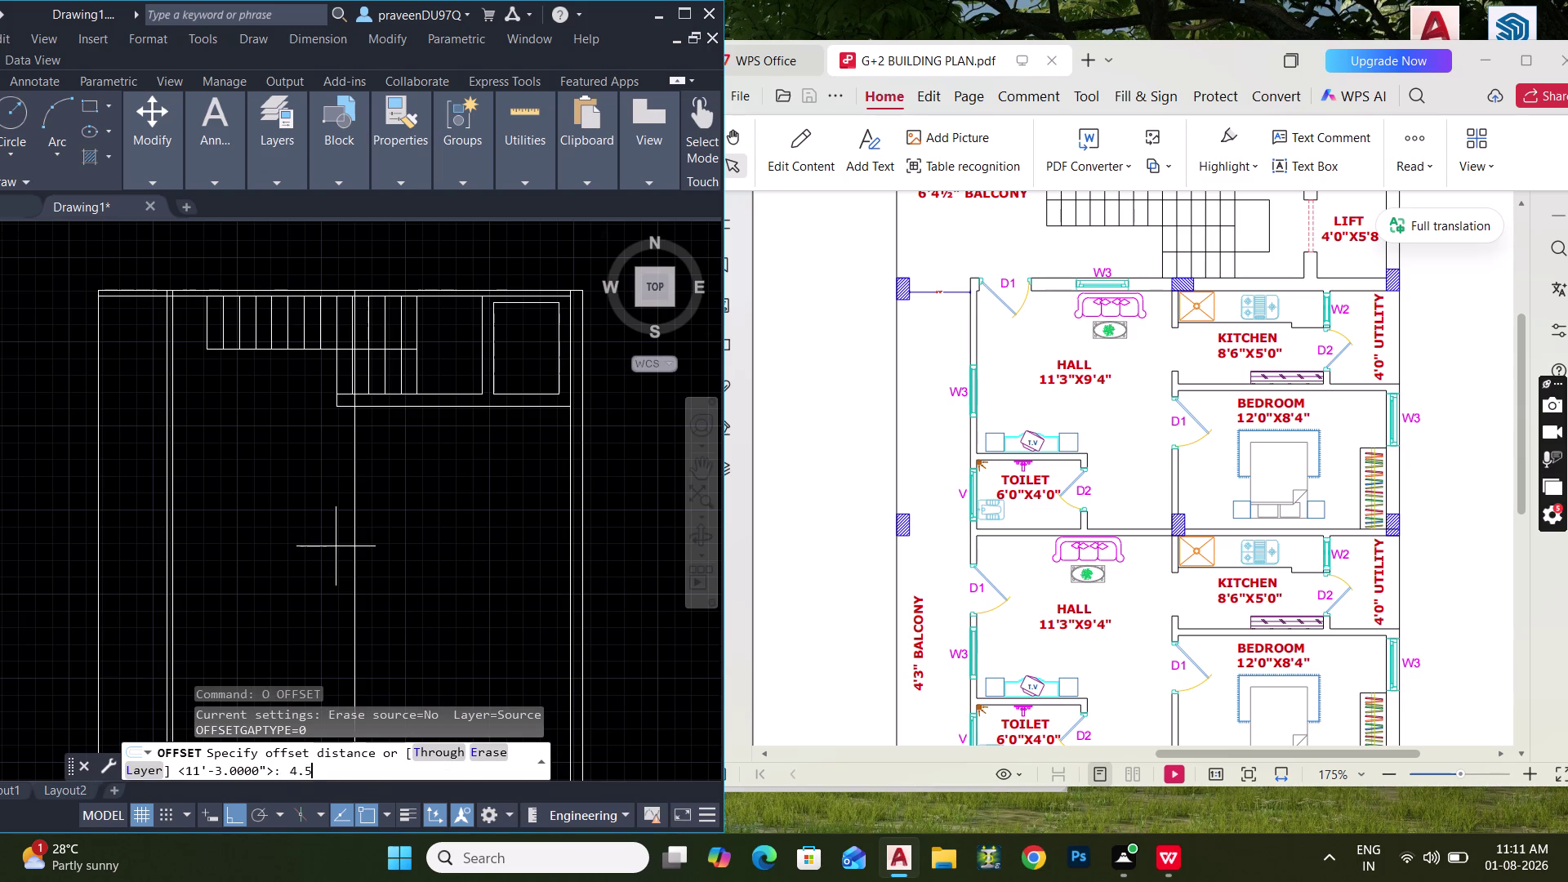
key(shift+quotedbl)
key(Return)
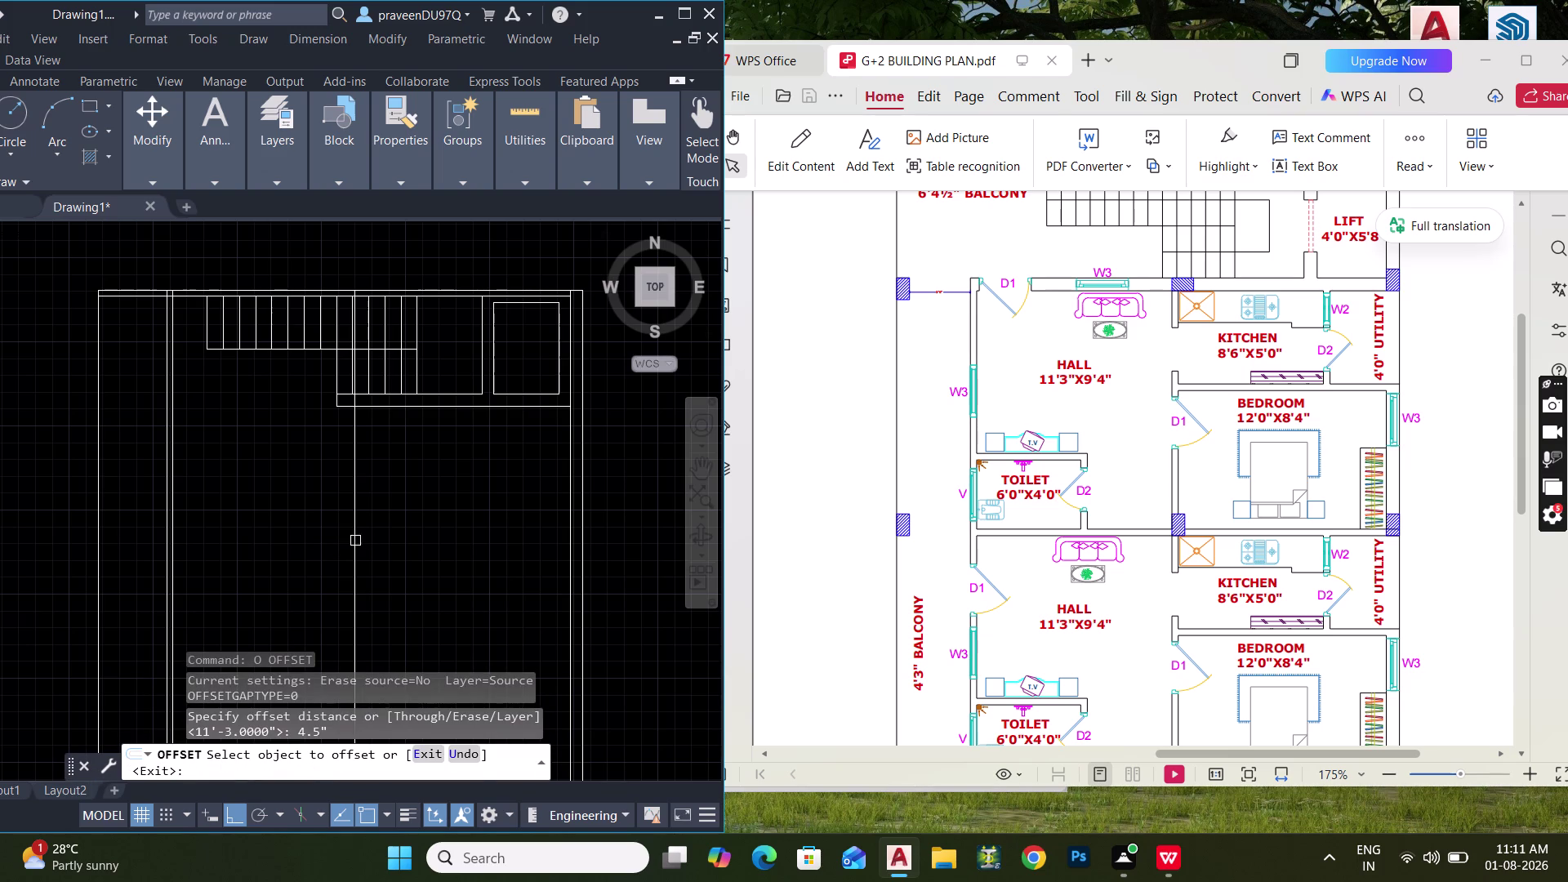
click(354, 531)
click(445, 513)
key(Escape)
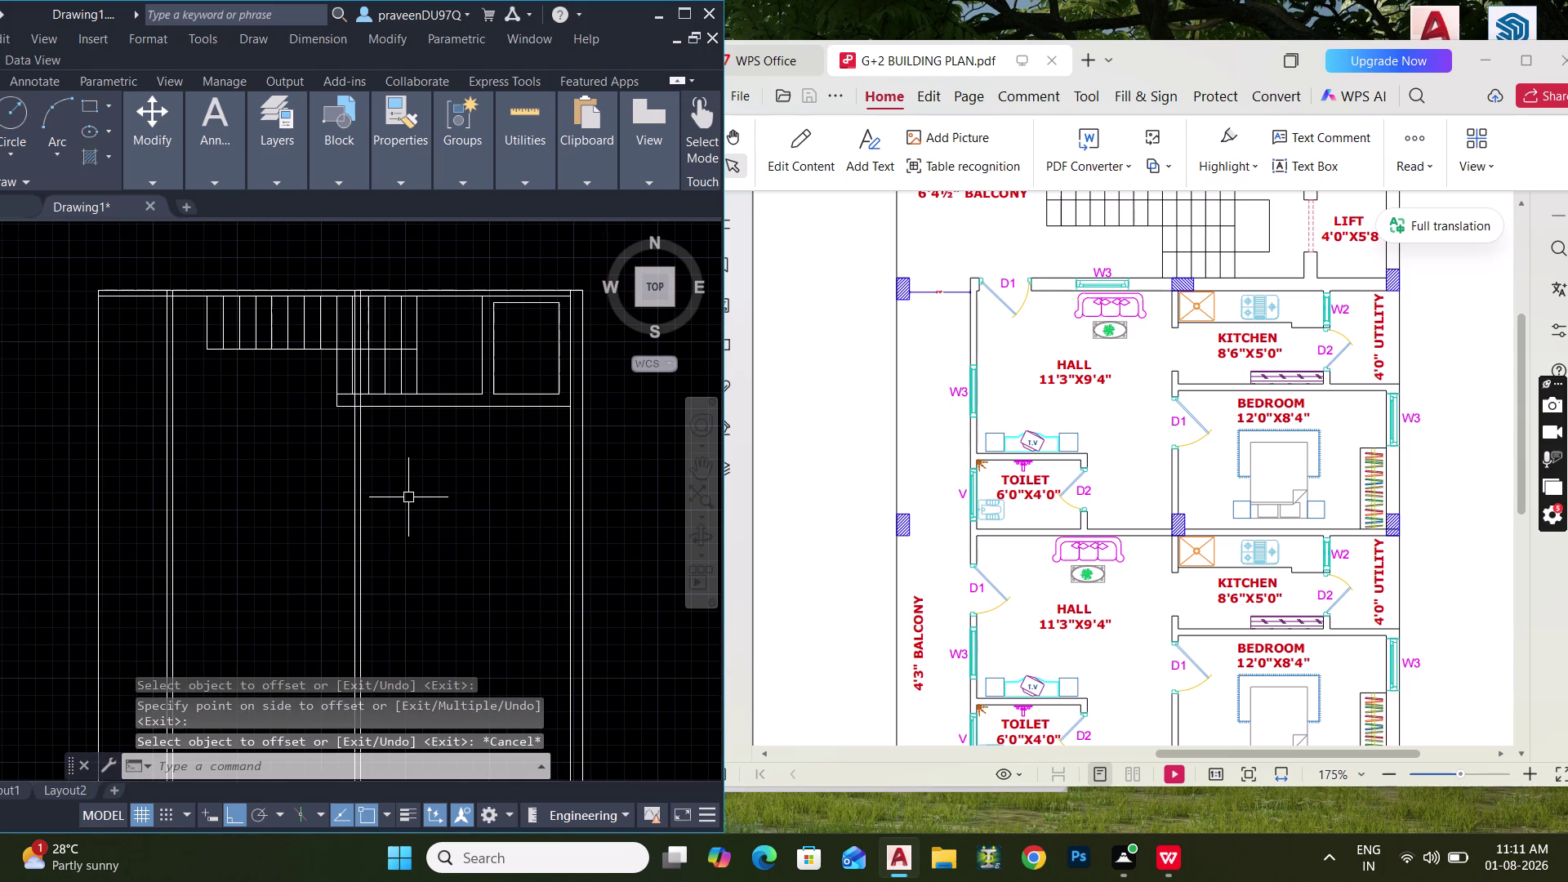
text(TX)
key(space)
key(Escape)
key(grave)
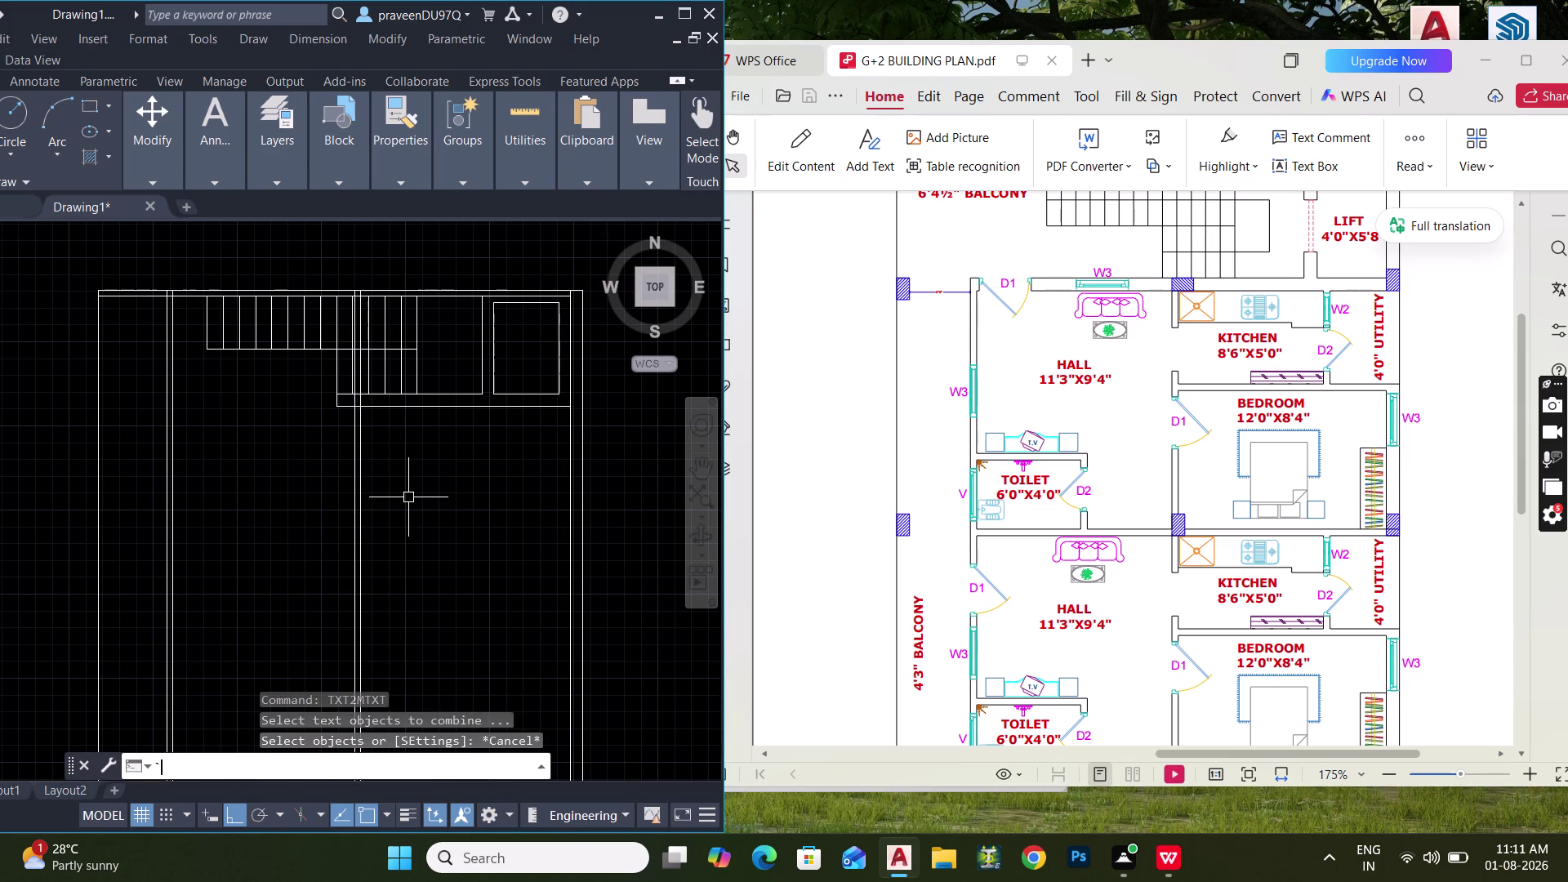
key(Escape)
Start a trim with the stair's lower line as cutting edge, then abandon it.
key(t)
text(R)
key(space)
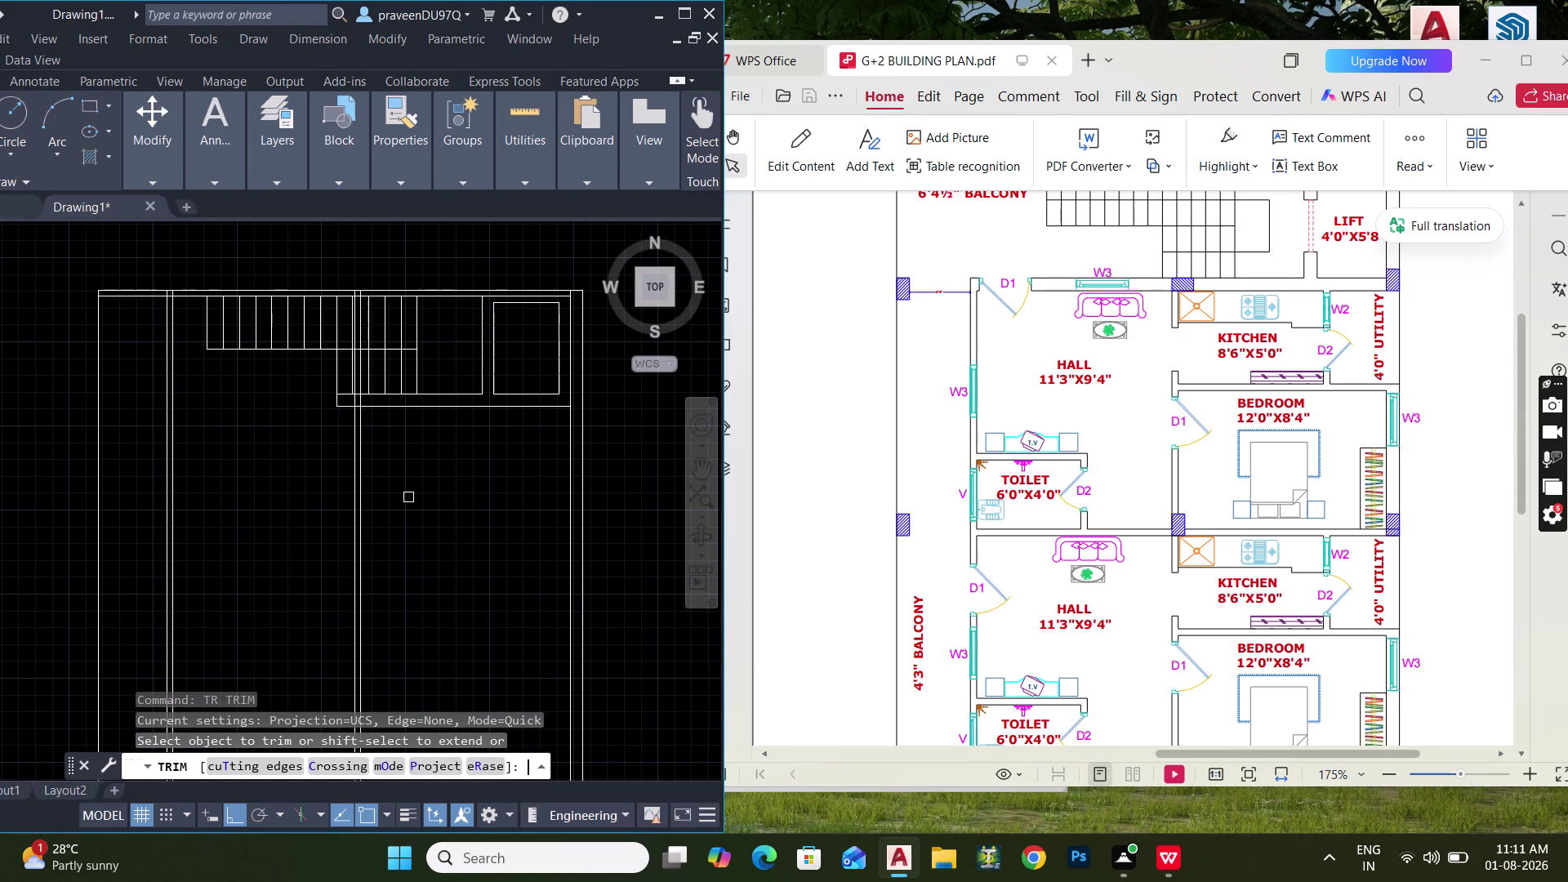
click(246, 767)
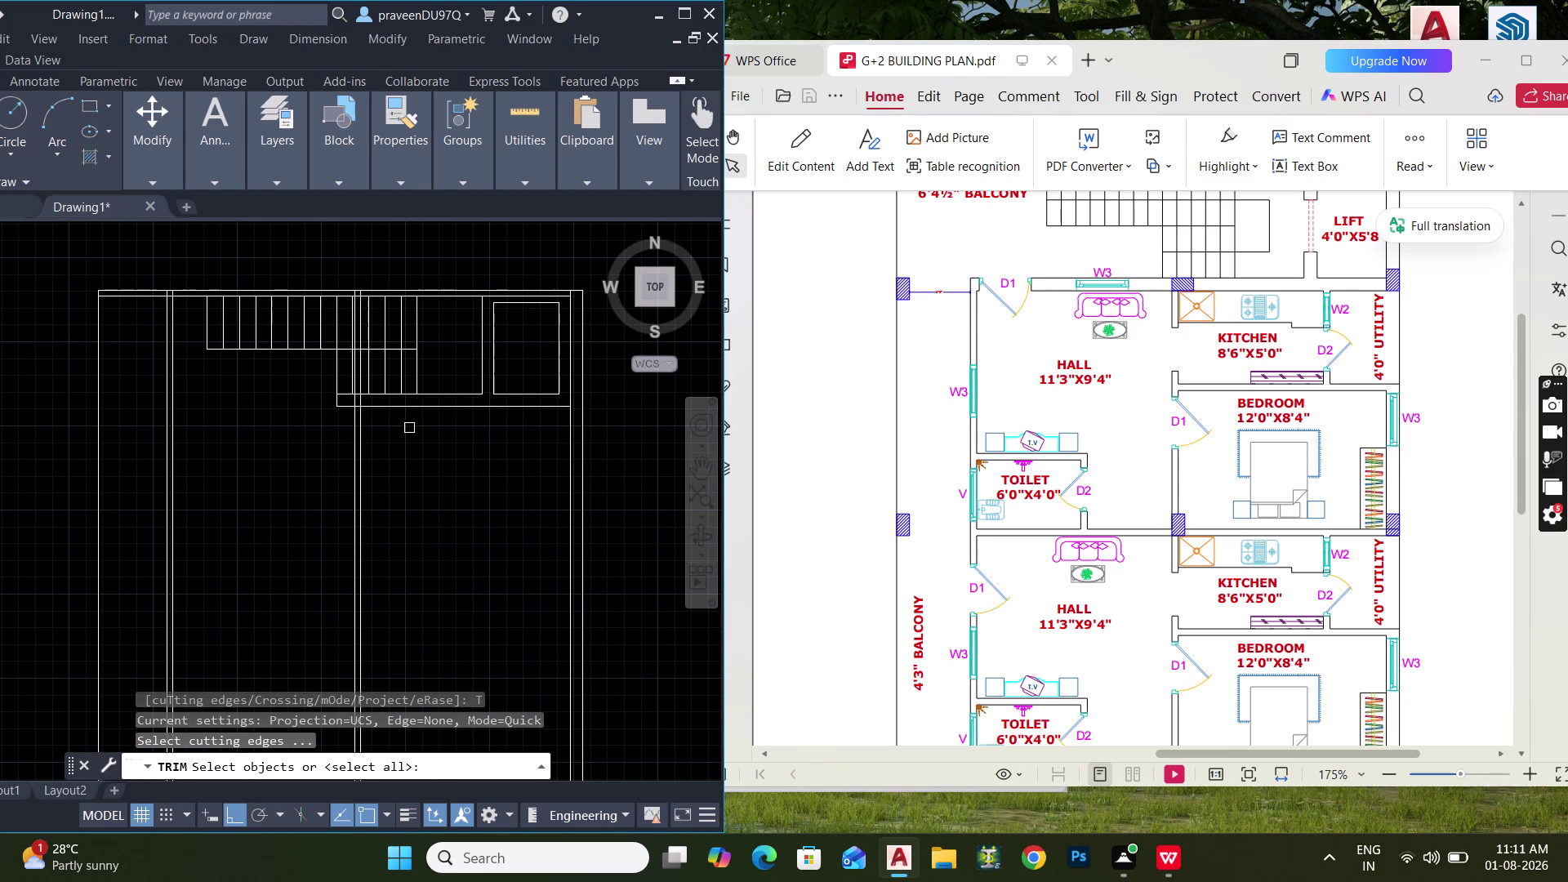
click(404, 409)
key(space)
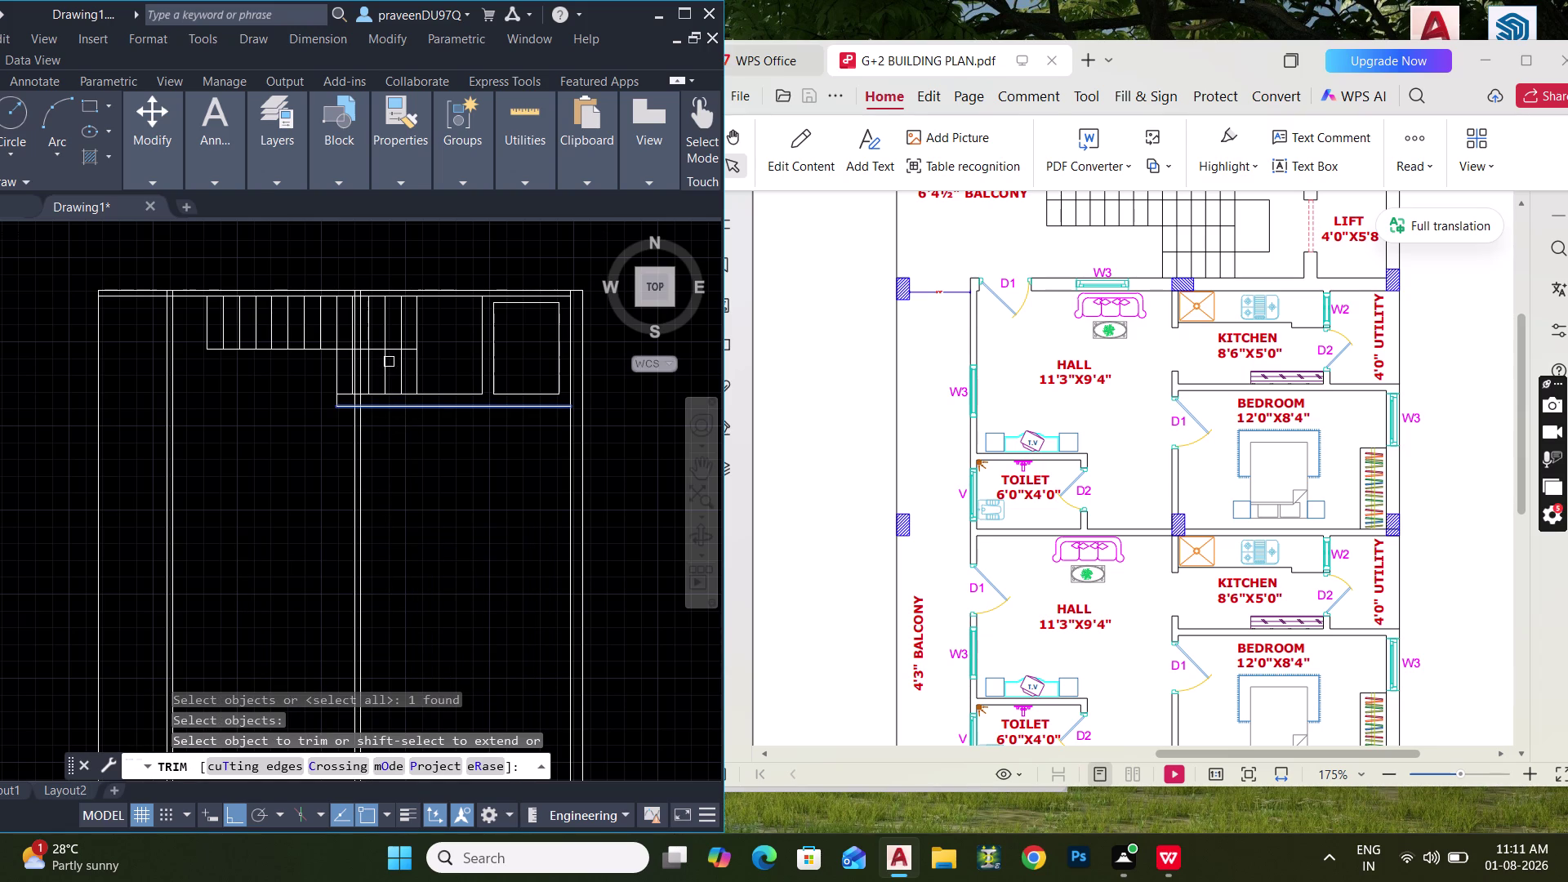
scroll(up, 3)
click(502, 385)
key(Escape)
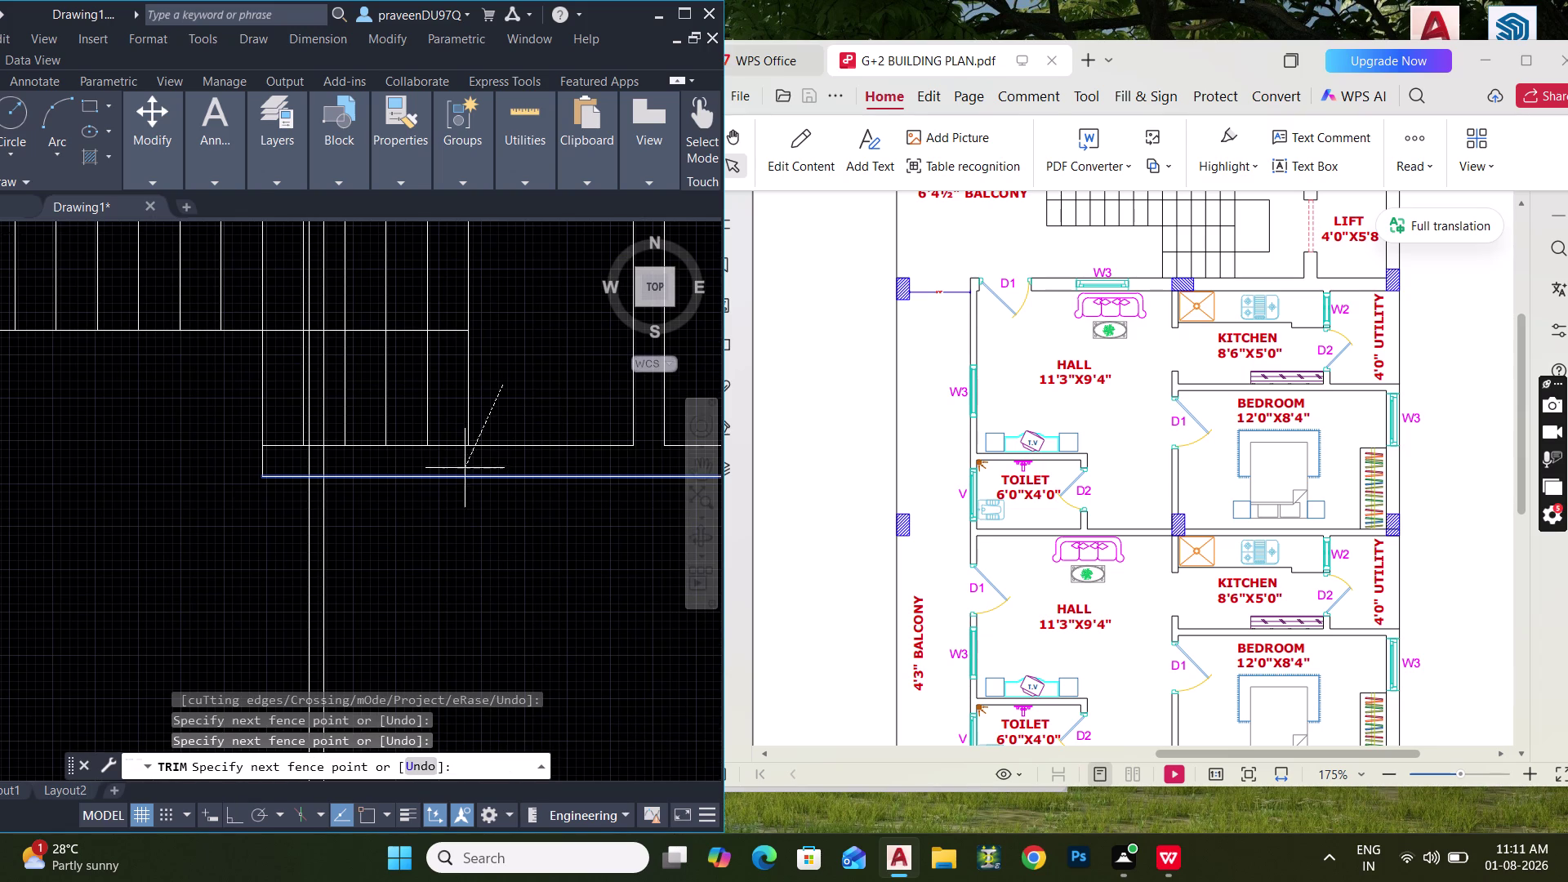
Trim two overhanging wall line pieces back to a wall-line cutting edge.
key(t)
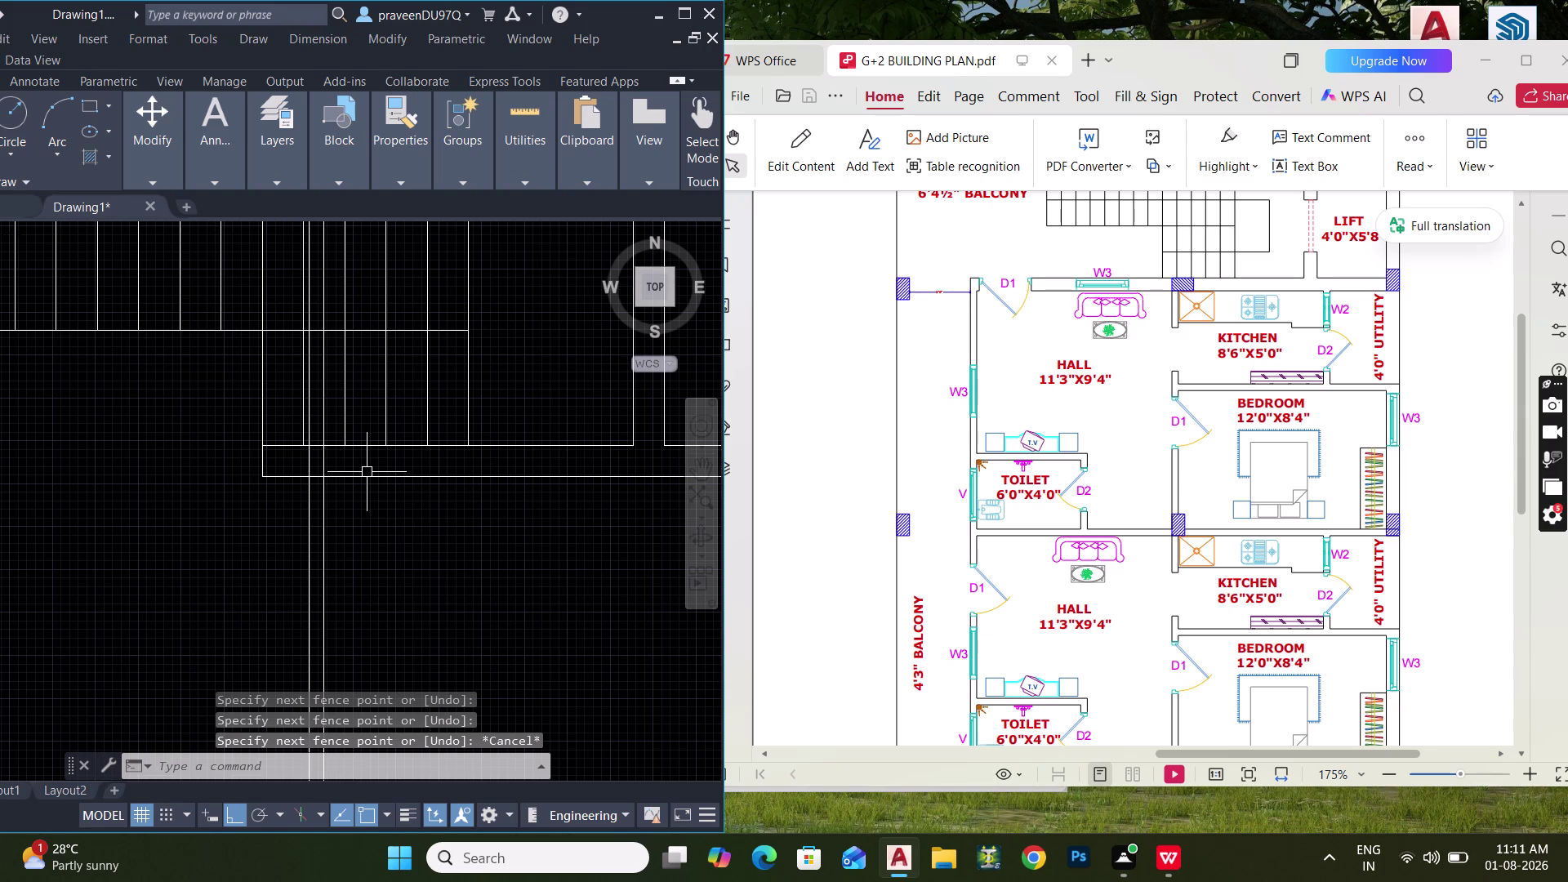
key(r)
key(space)
click(253, 767)
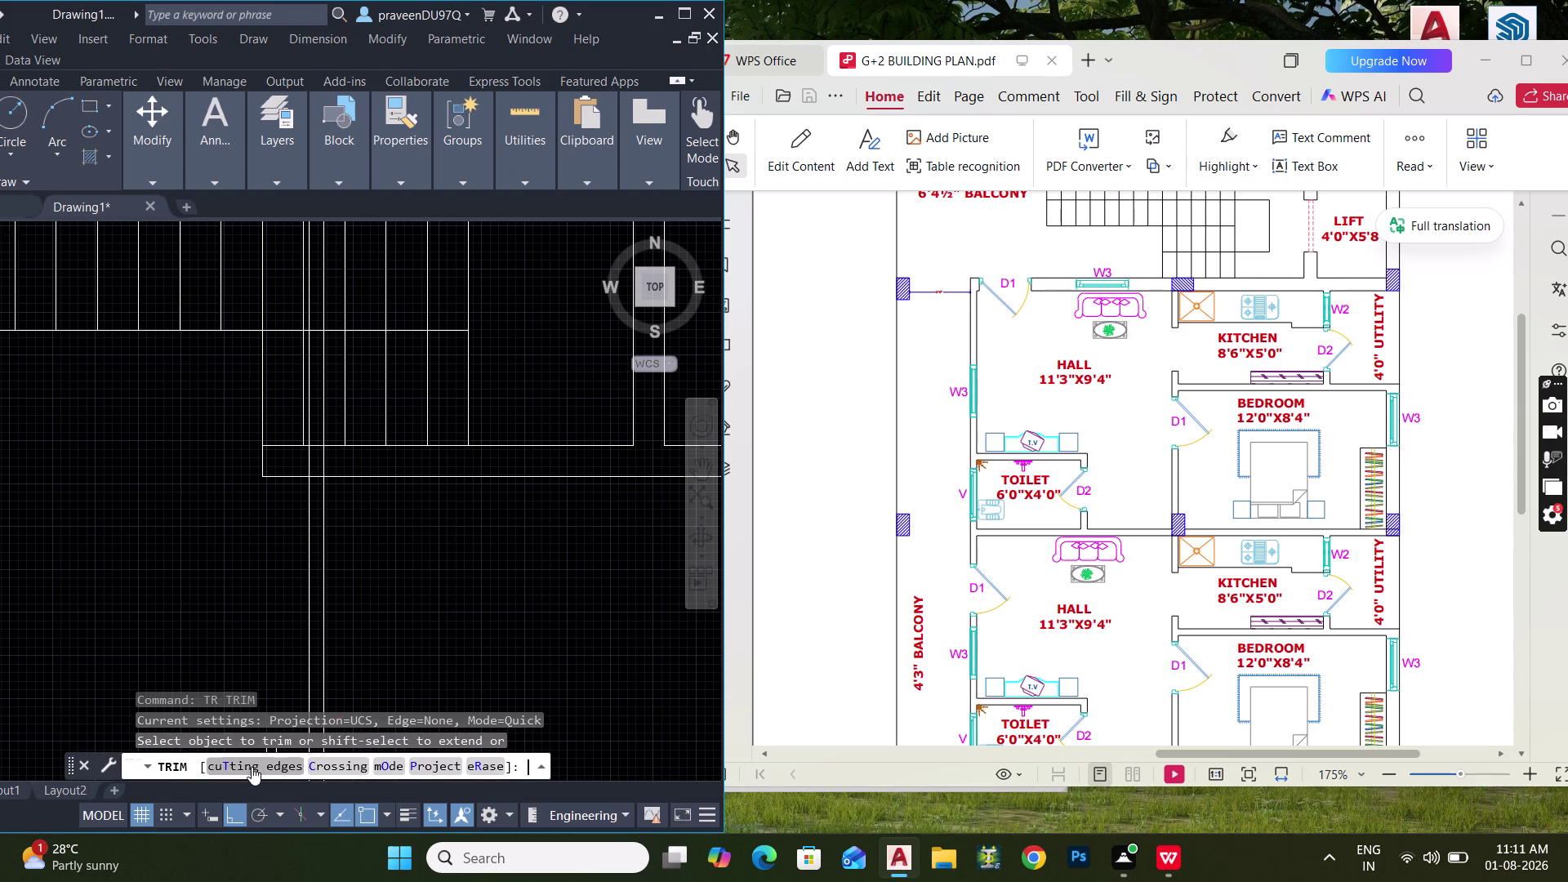
click(401, 478)
key(space)
click(361, 468)
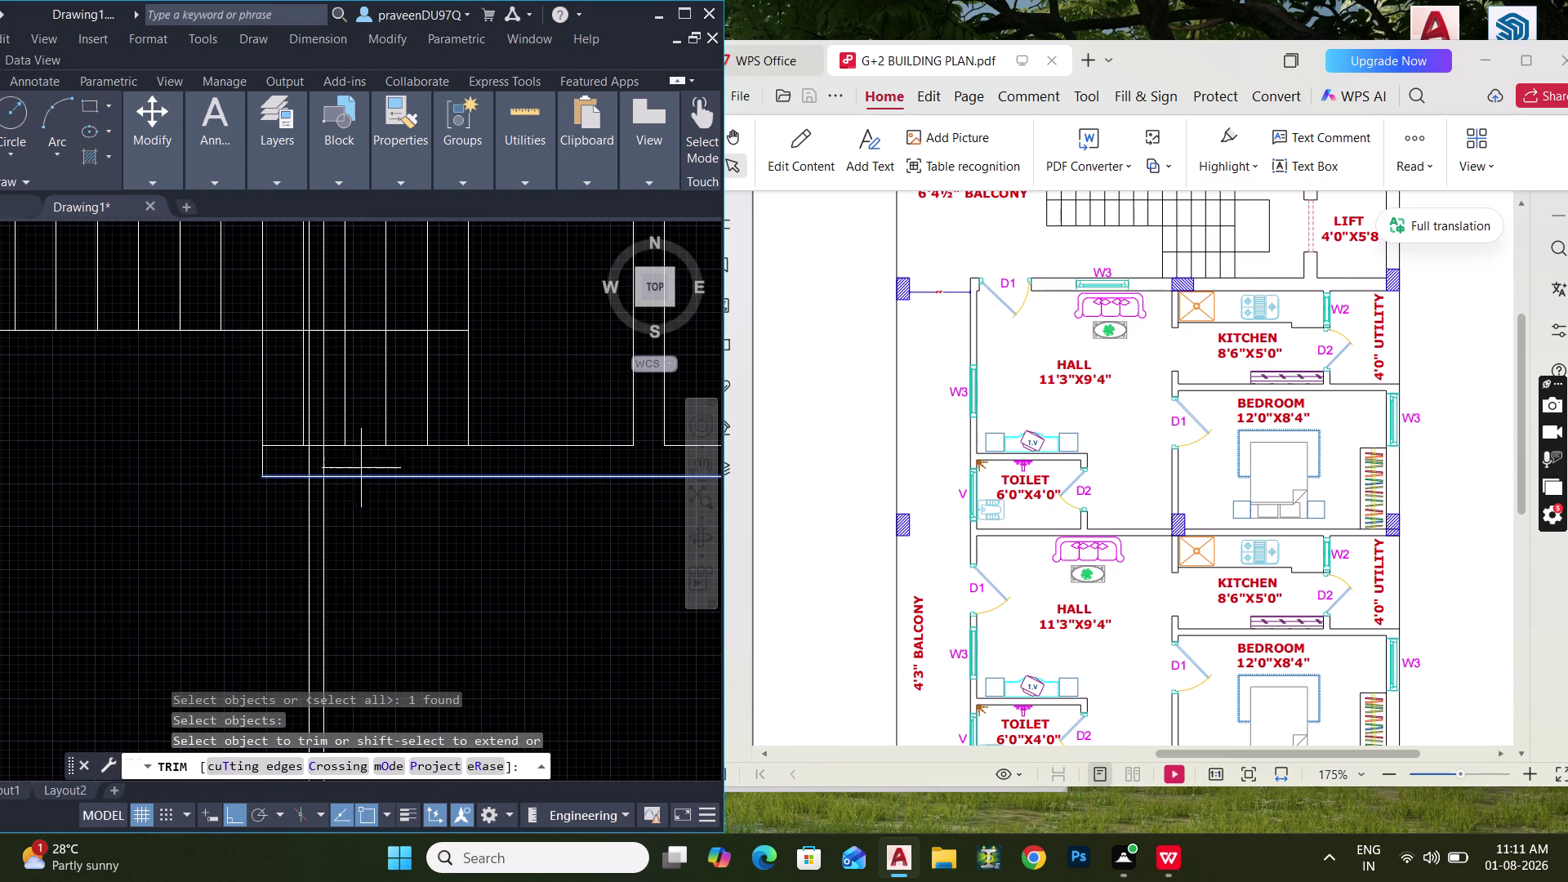
click(298, 469)
middle_drag(319, 528, 693, 598)
scroll(down, 3)
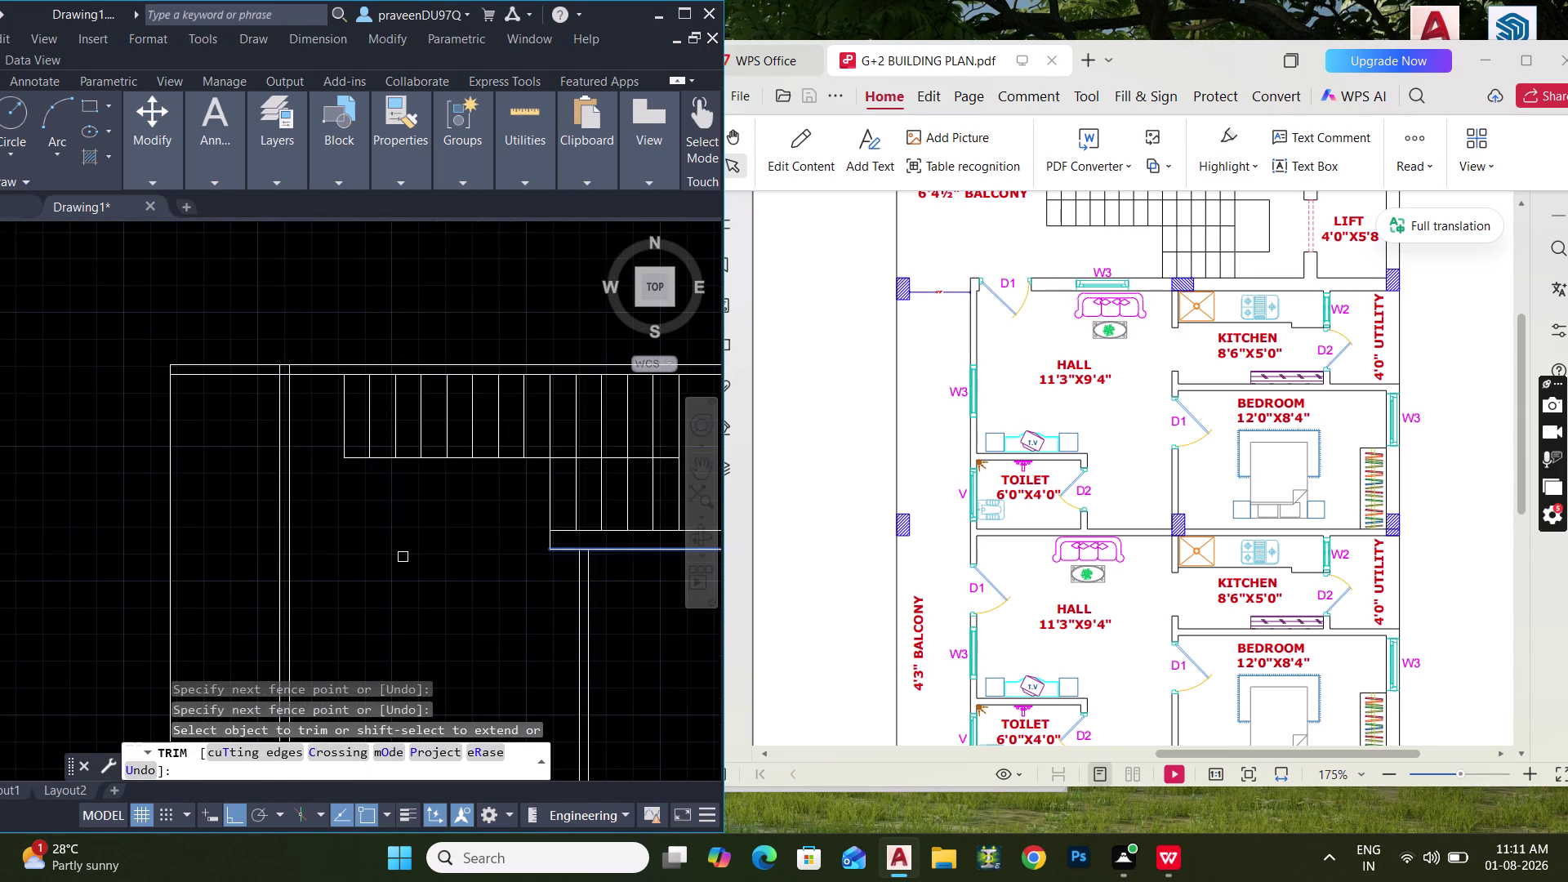
key(Escape)
key(Escape)
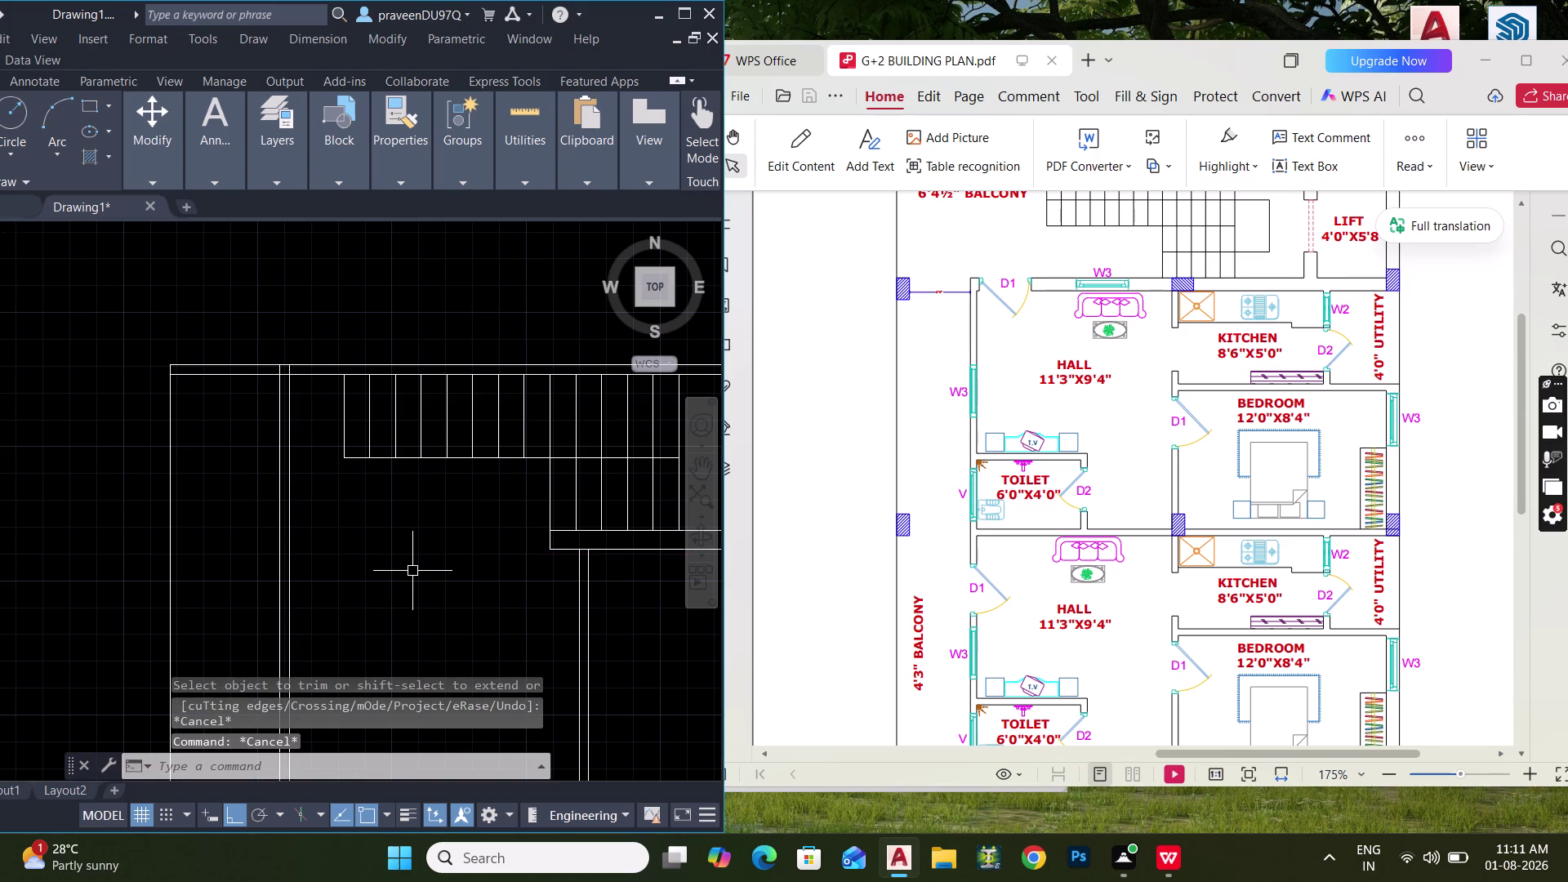
Cancel an Extend, then fillet the first pair of wall lines into a corner.
text(EX)
key(space)
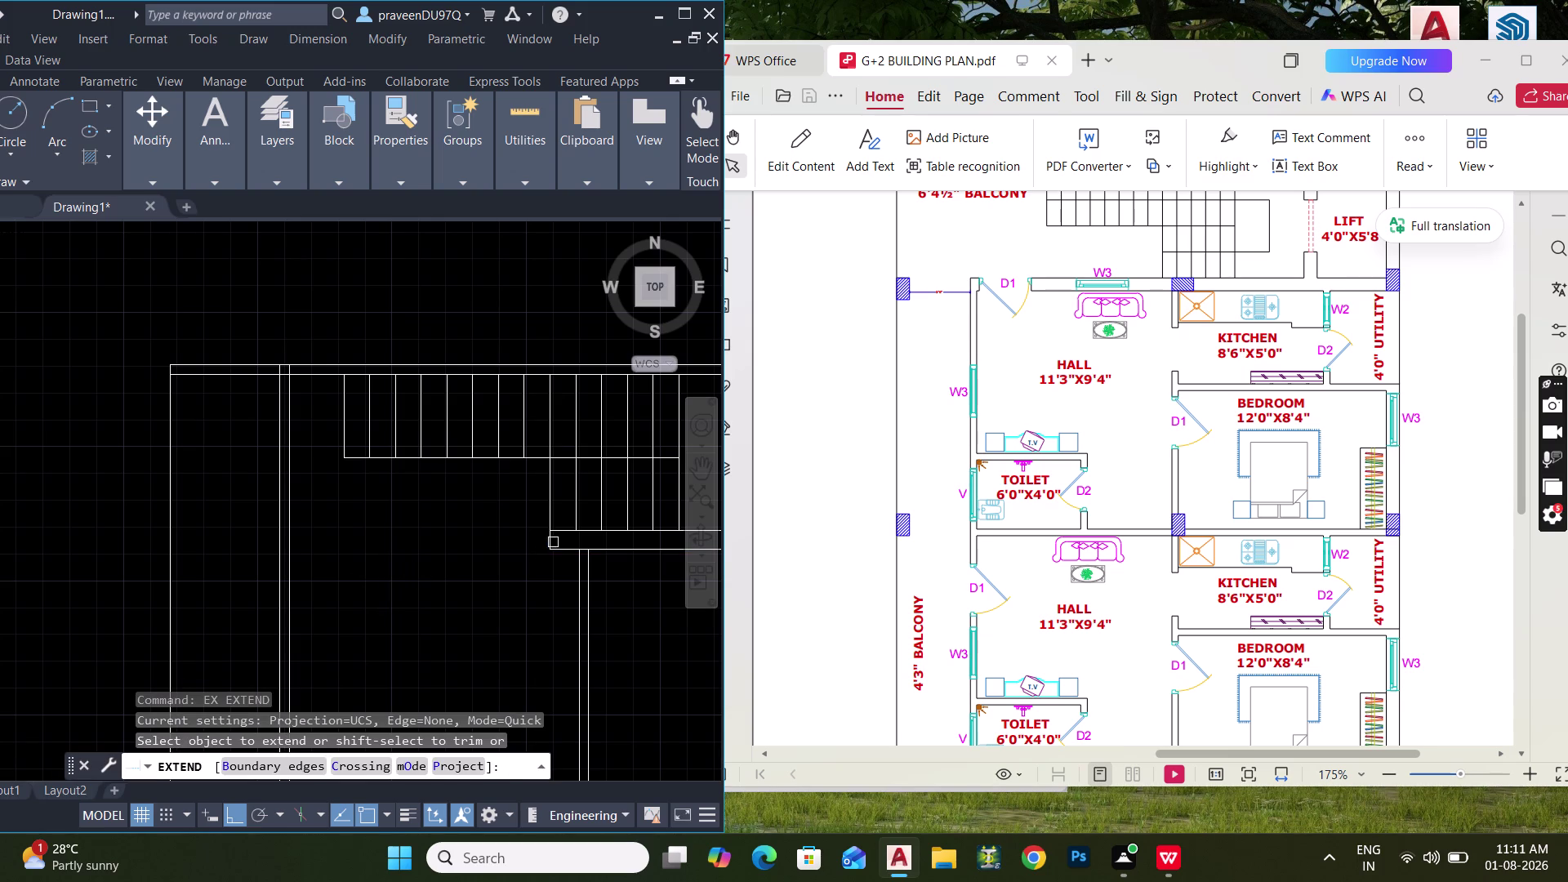
key(Escape)
key(f)
key(space)
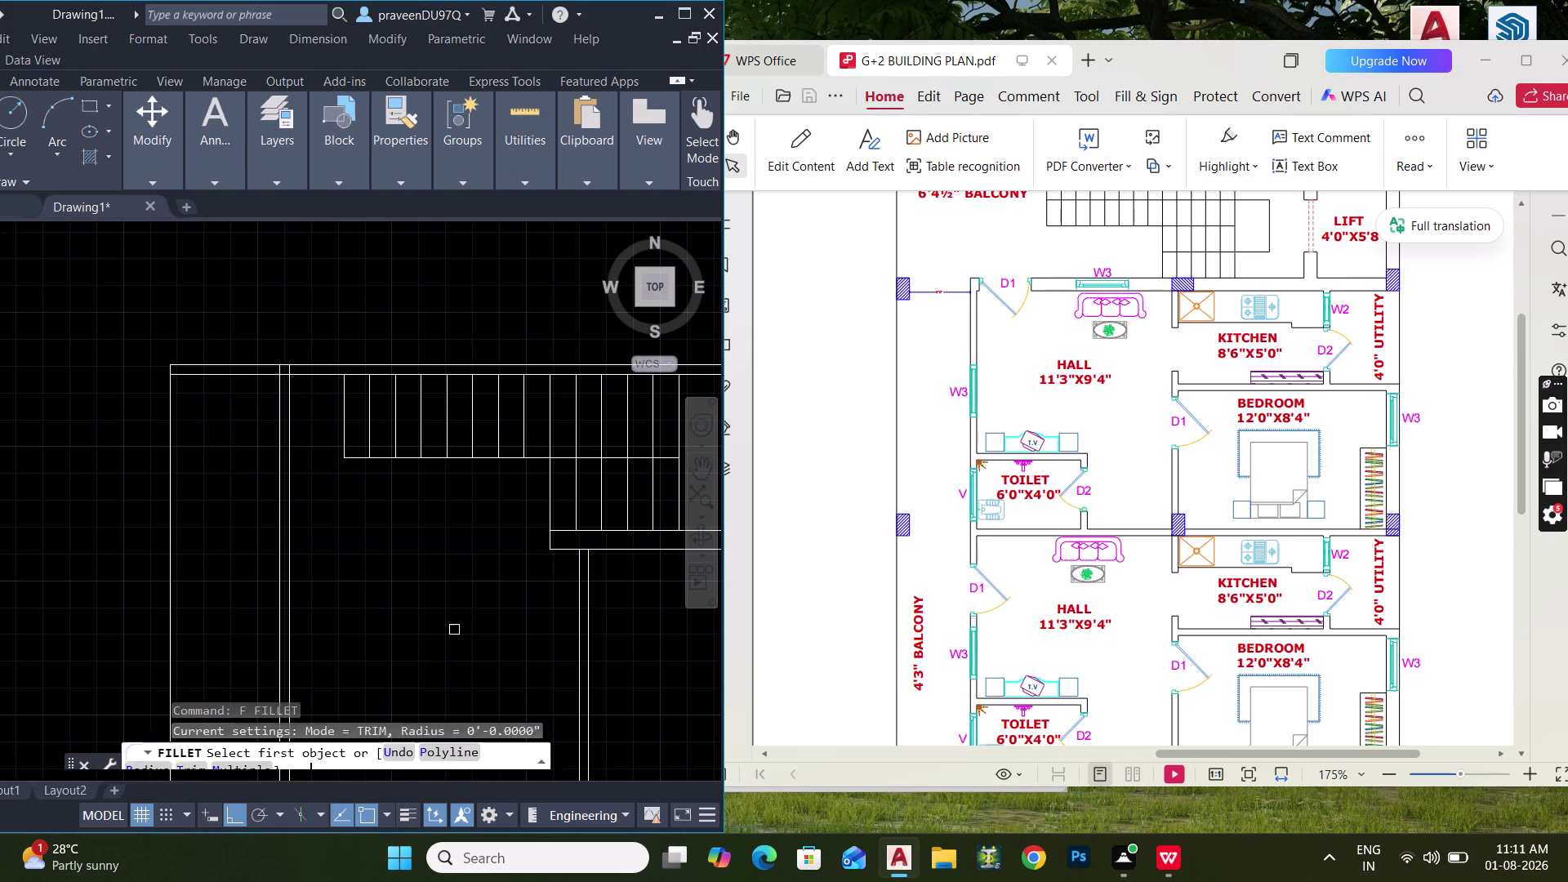
click(565, 530)
click(281, 598)
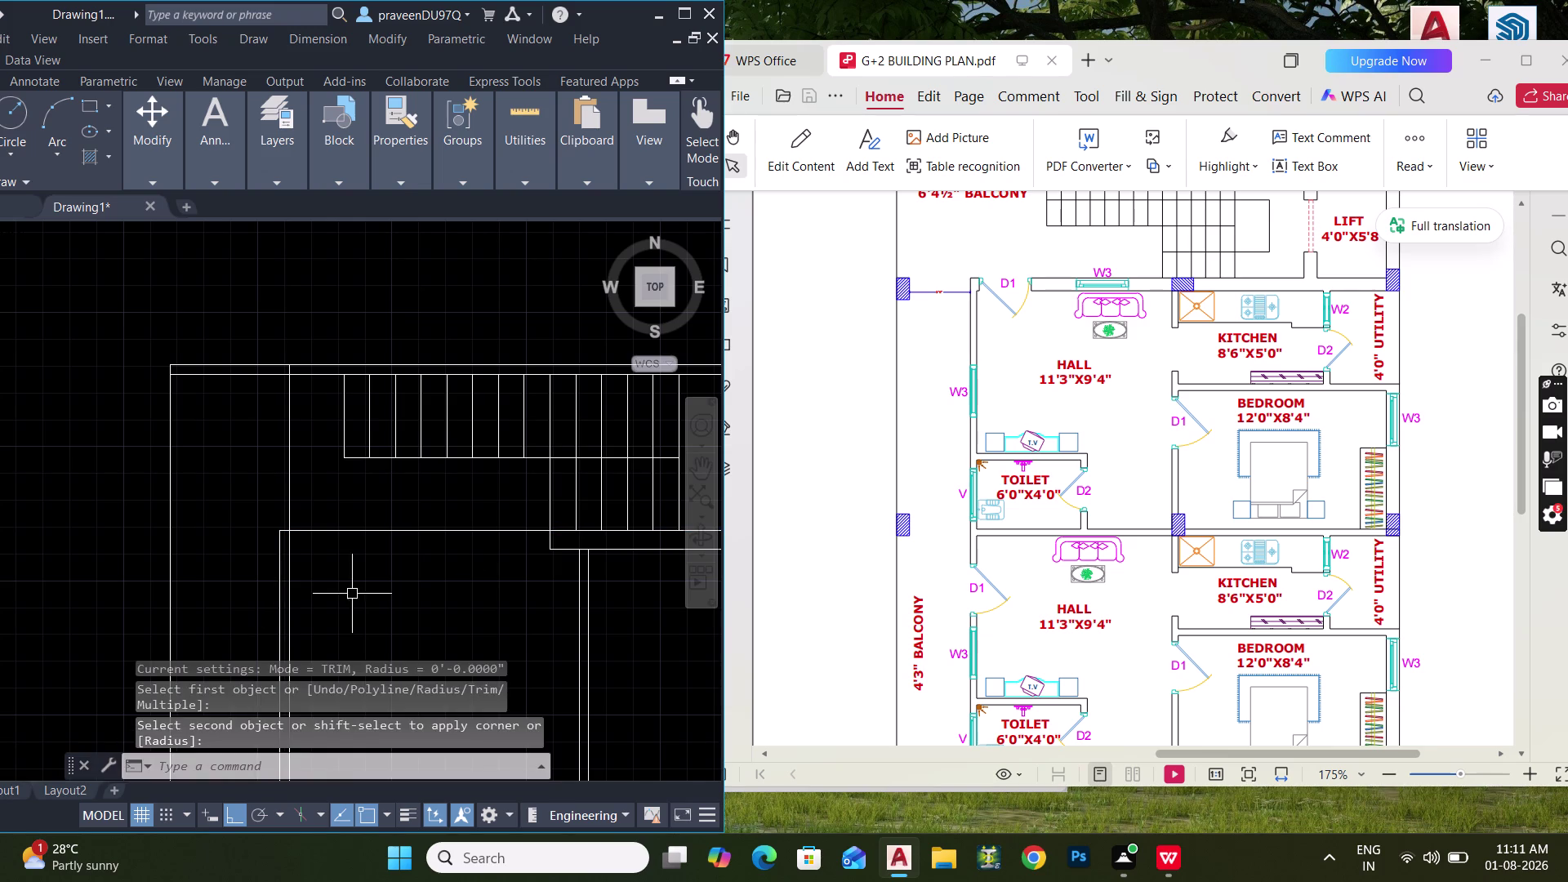
Fillet the two wall lines below the stairs into a clean zero-radius corner.
key(space)
click(566, 550)
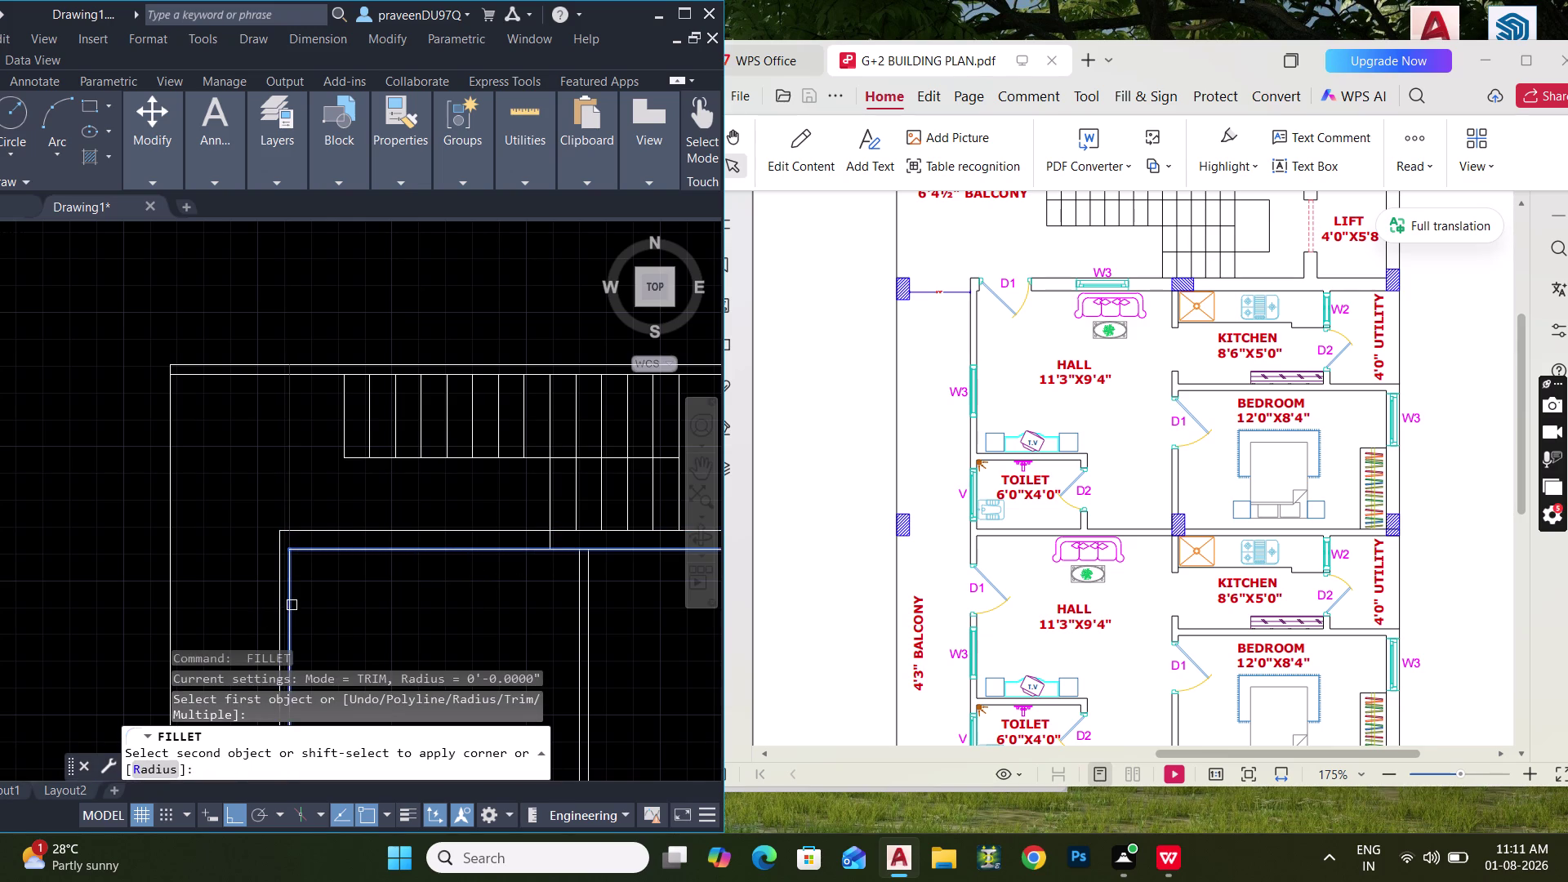
click(292, 605)
key(Escape)
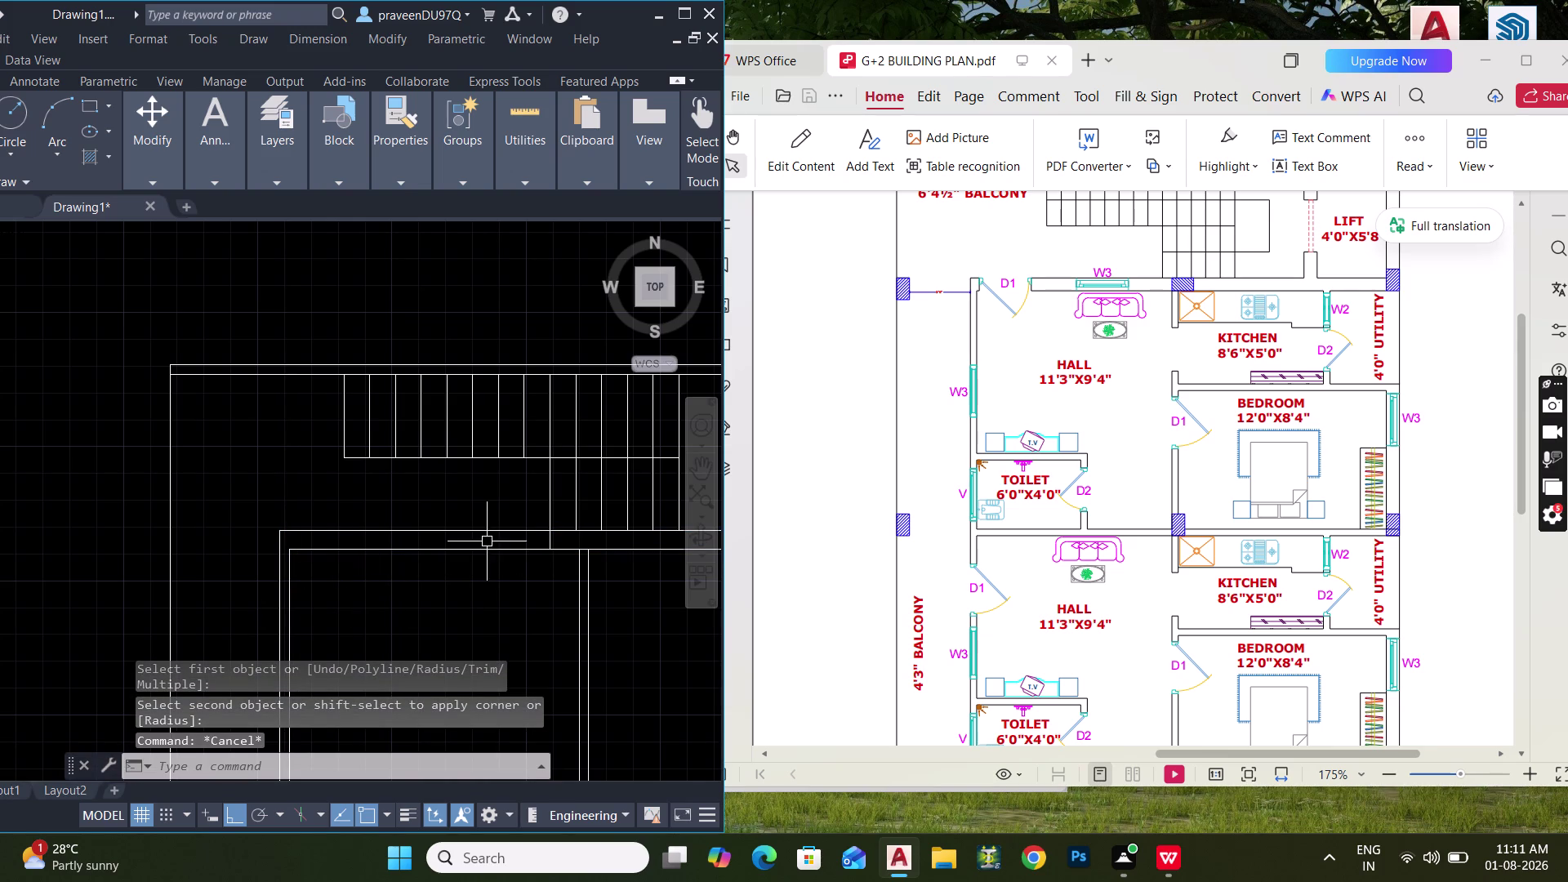
middle_drag(485, 547, 432, 560)
middle_drag(488, 549, 343, 526)
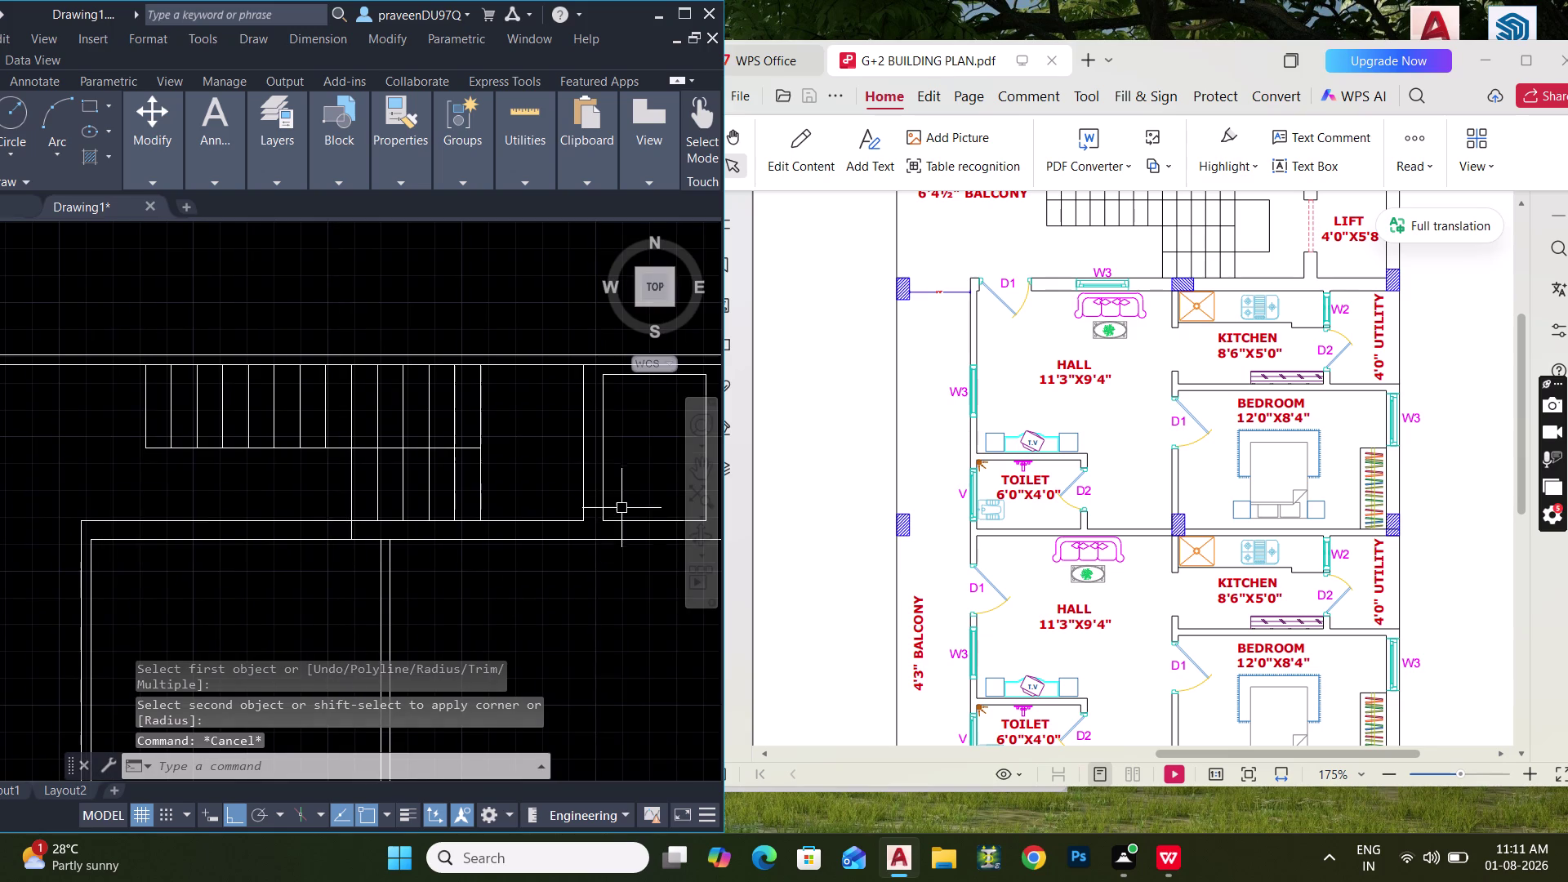
middle_drag(493, 549, 410, 495)
key(Escape)
Offset a wall line 8'6" to create a new first-floor room wall.
text(O)
key(space)
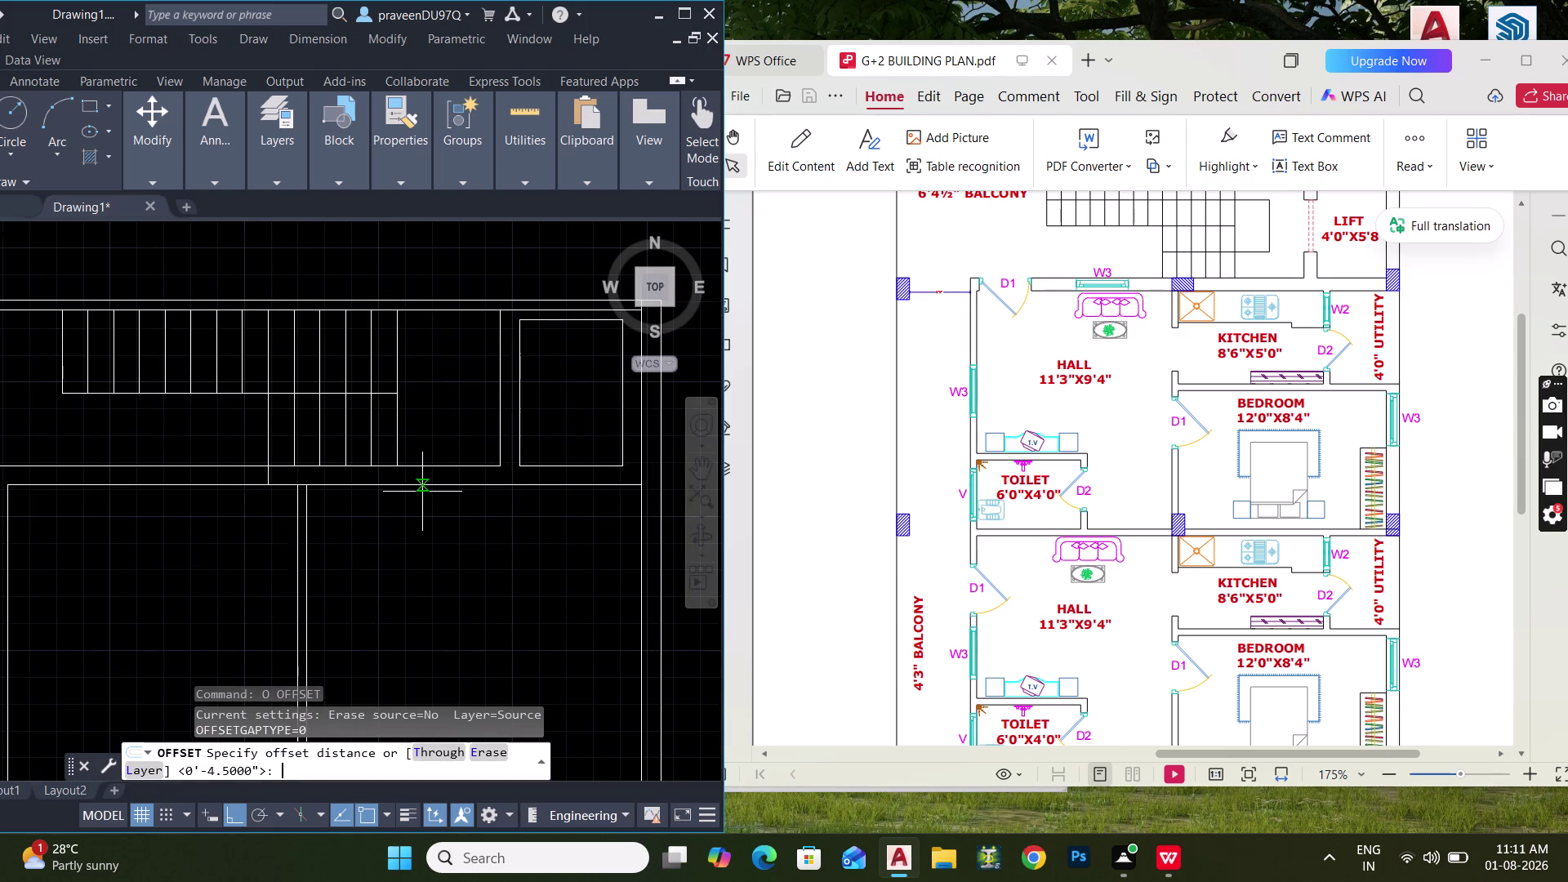
text(8)
text(')
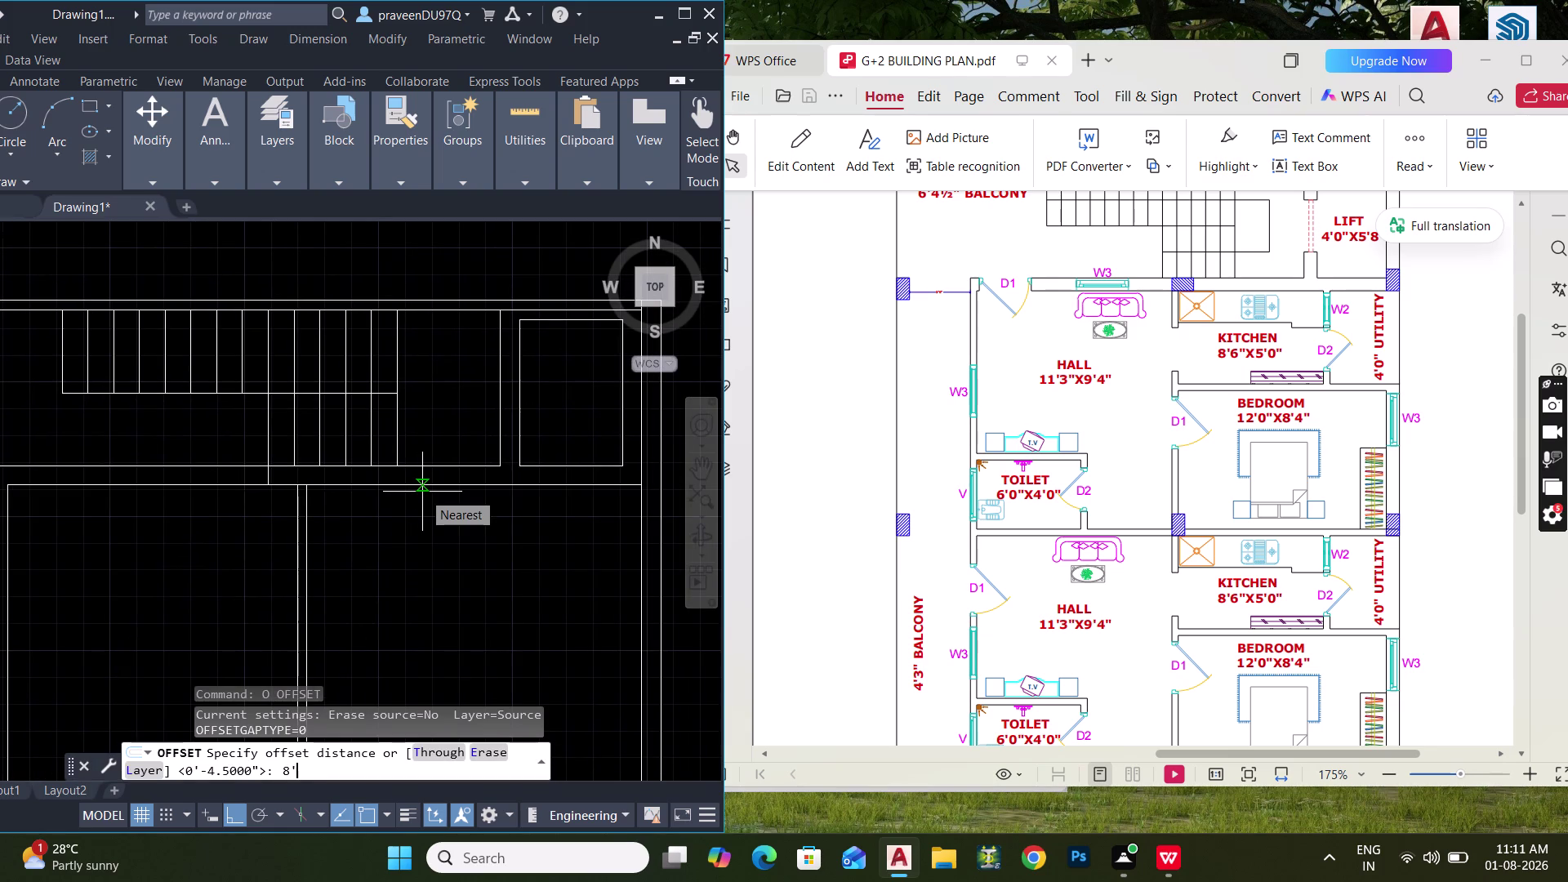
text(6")
key(Return)
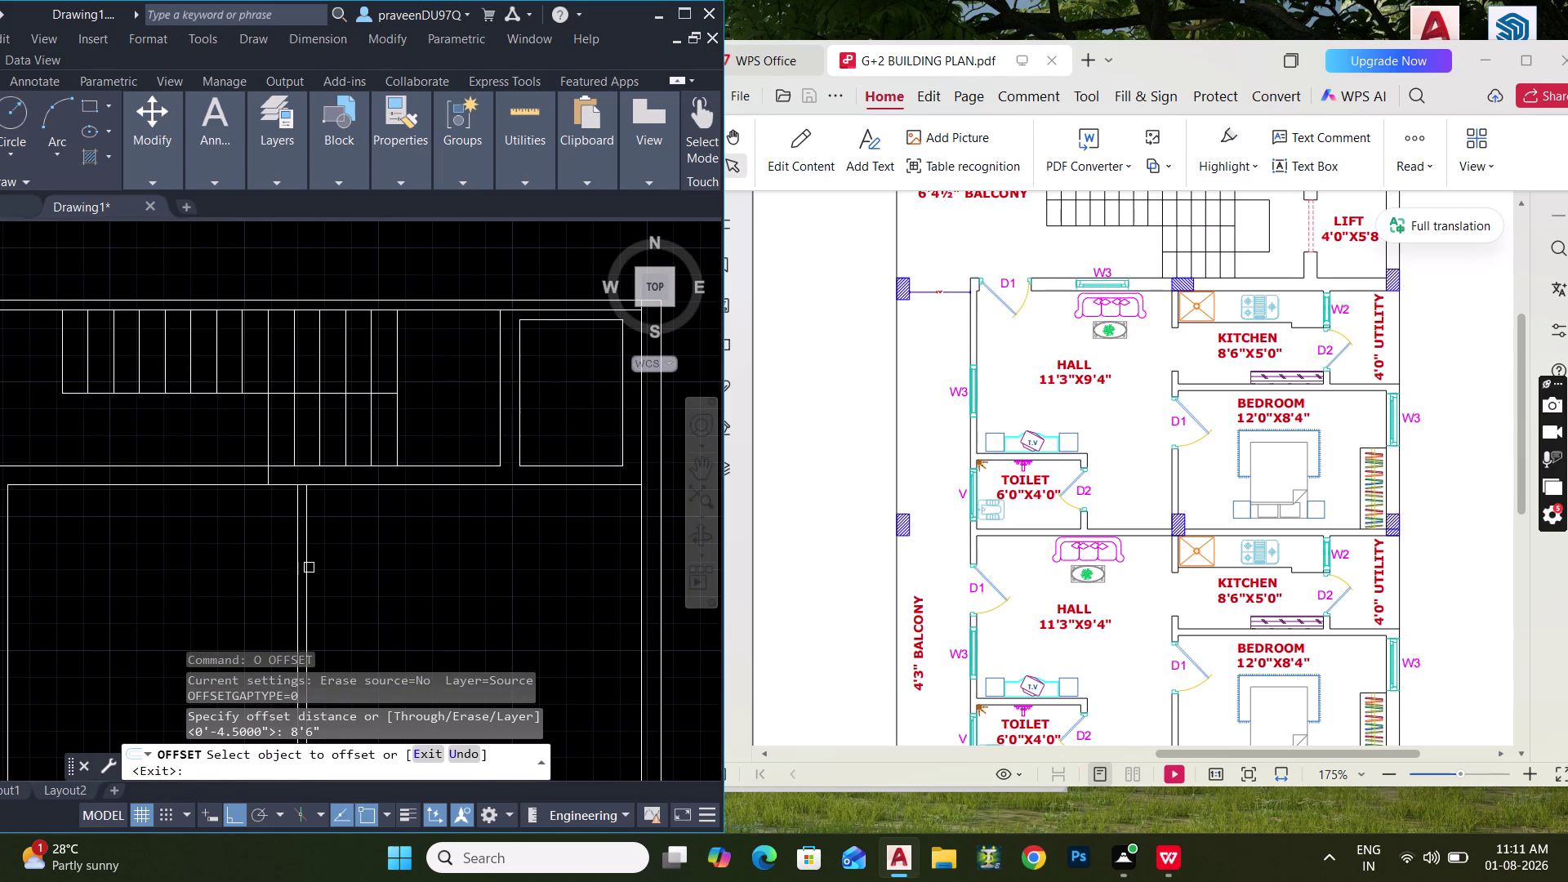
drag(308, 568, 322, 567)
click(501, 556)
key(Escape)
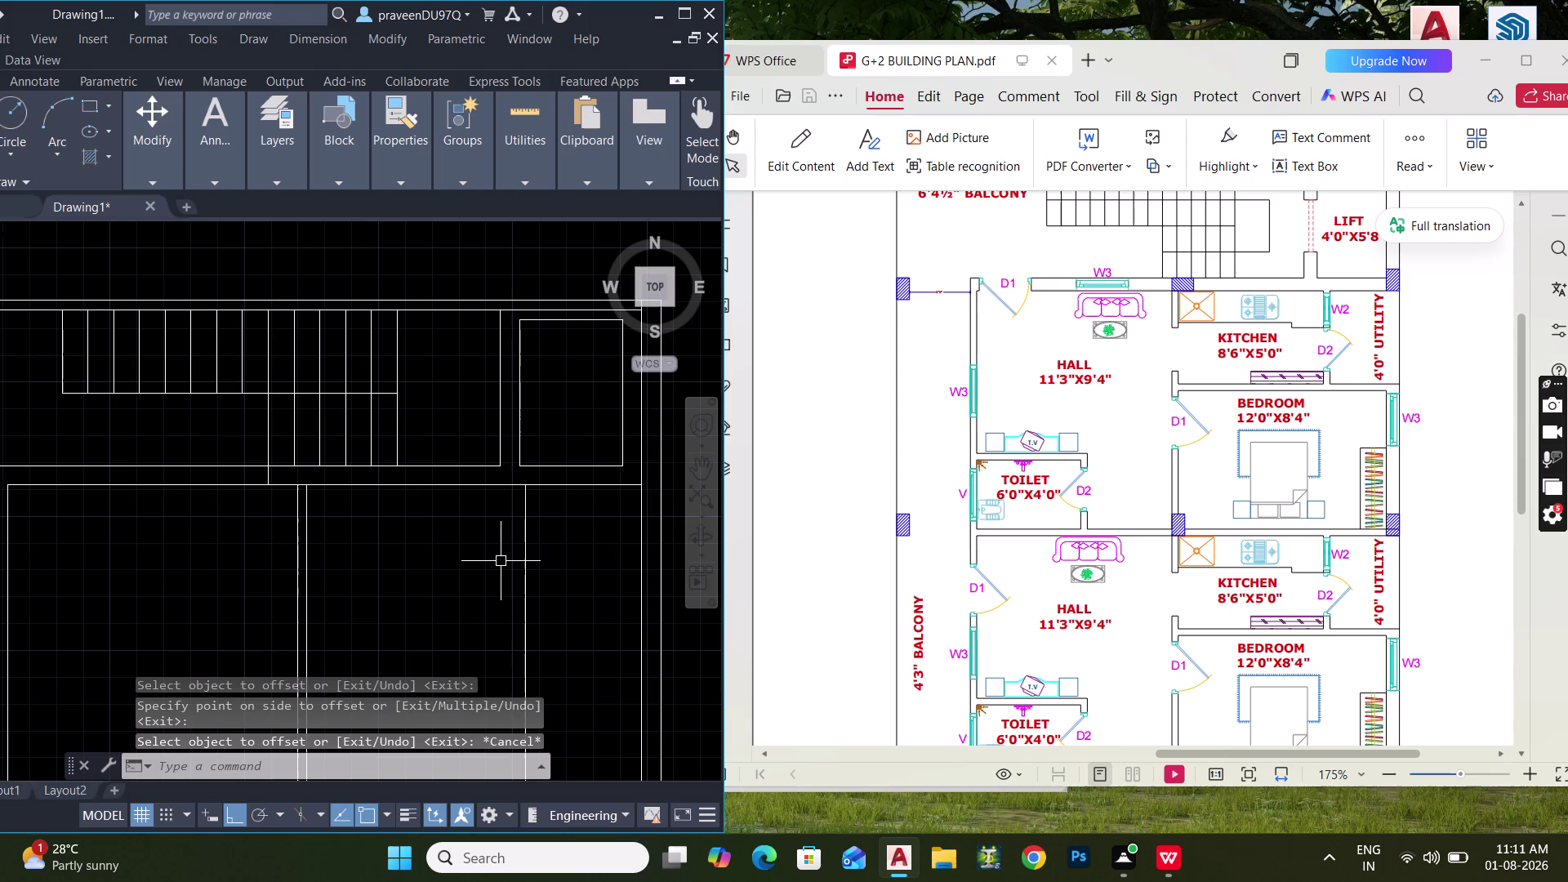
Offset the new 8'6" wall line 4.5" to give it wall thickness.
text(O 4.)
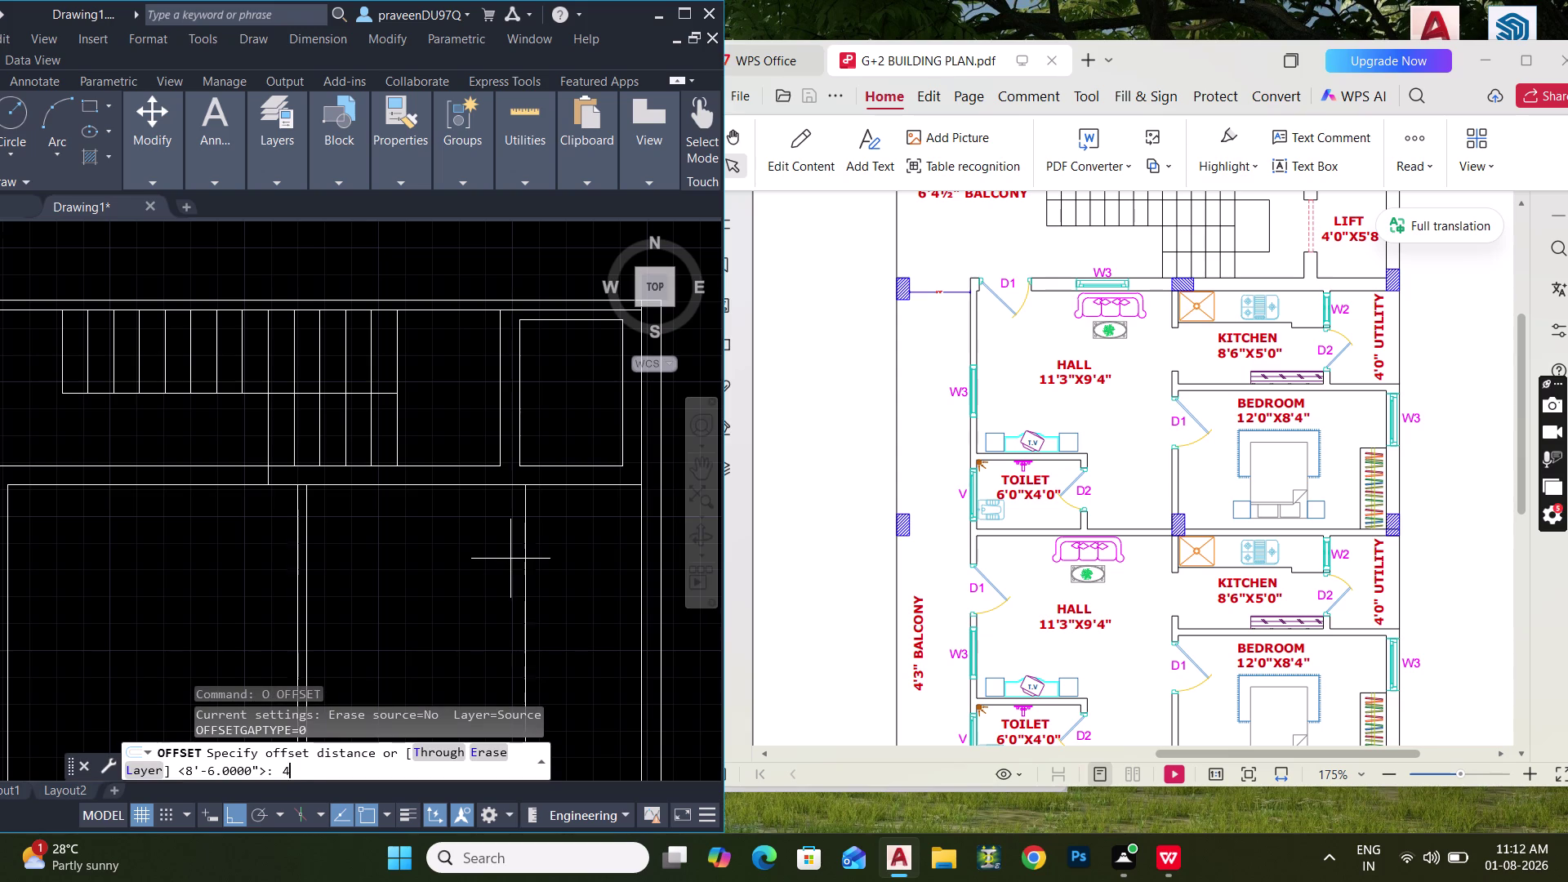
text(5")
key(Return)
click(525, 567)
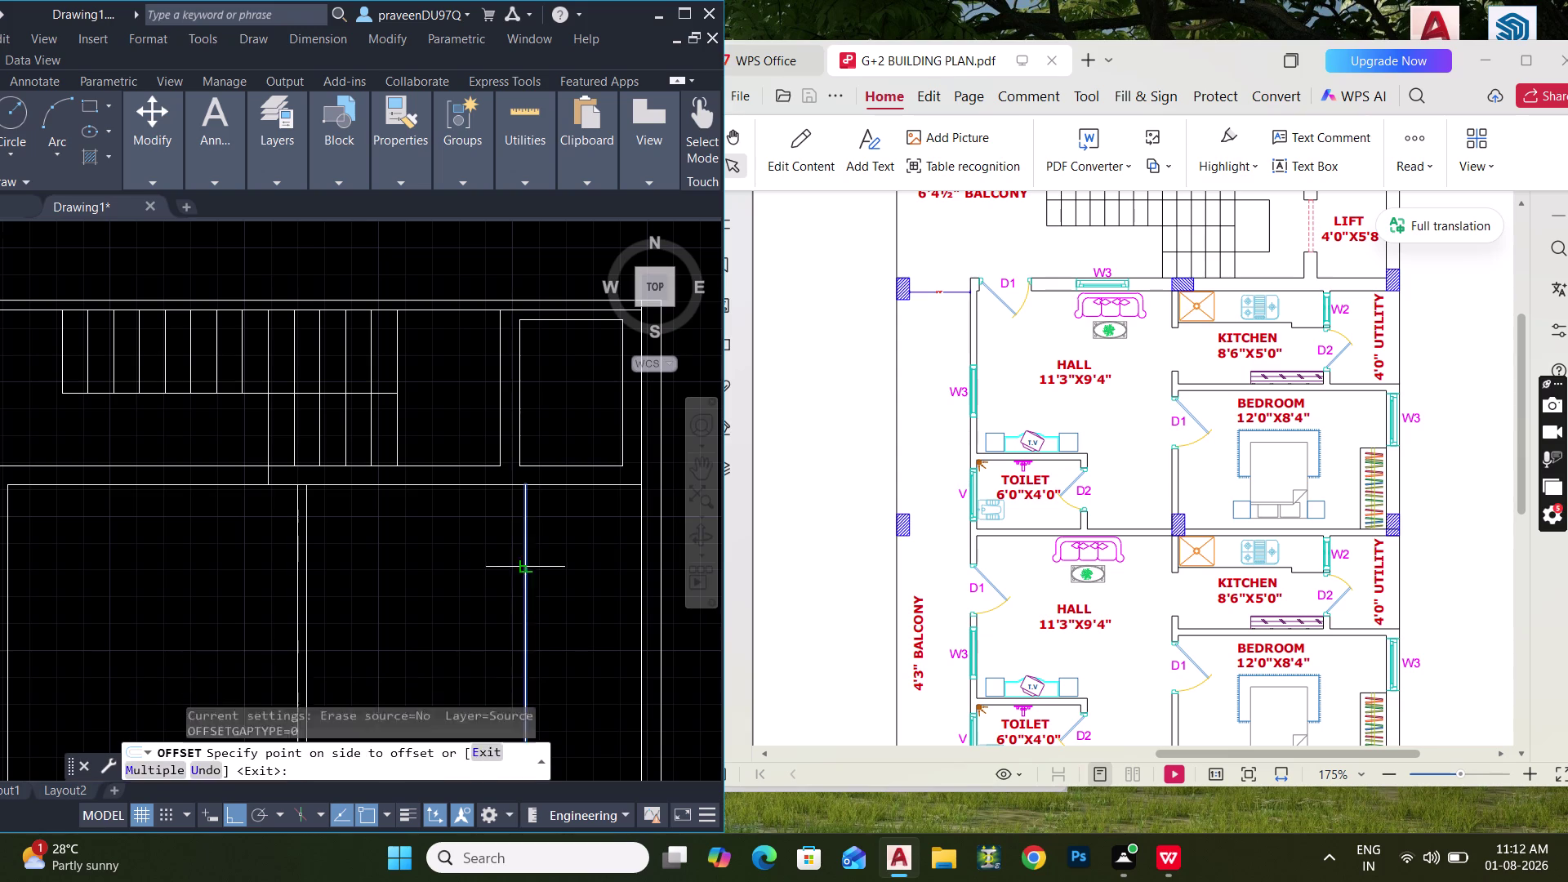
click(579, 566)
key(Escape)
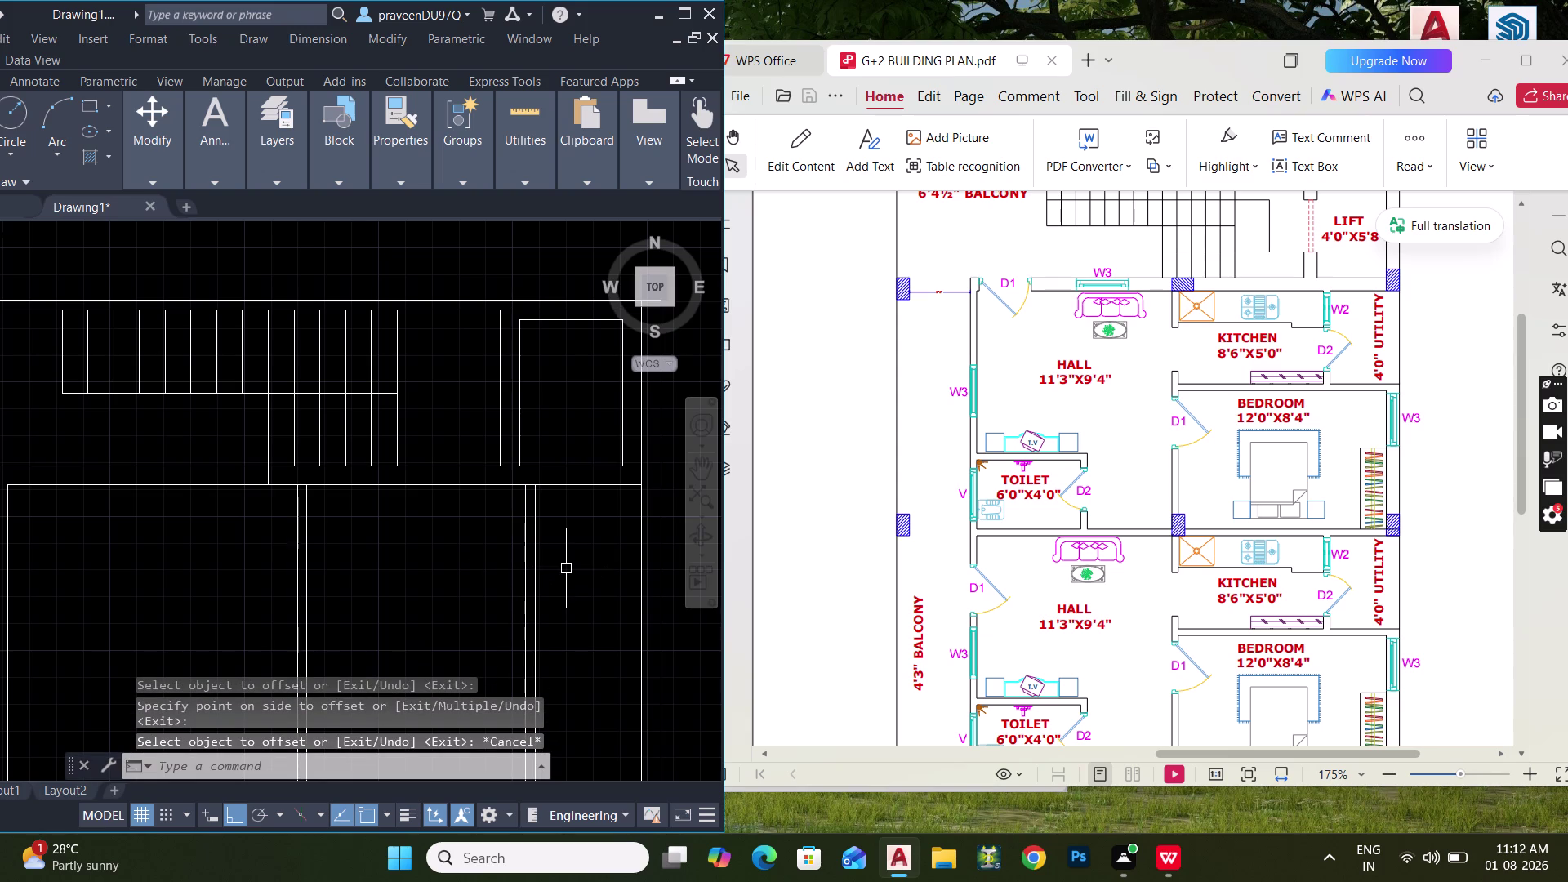
Offset the horizontal wall line 9'4" downward to form a cross wall.
scroll(down, 3)
middle_drag(470, 549, 474, 462)
key(Escape)
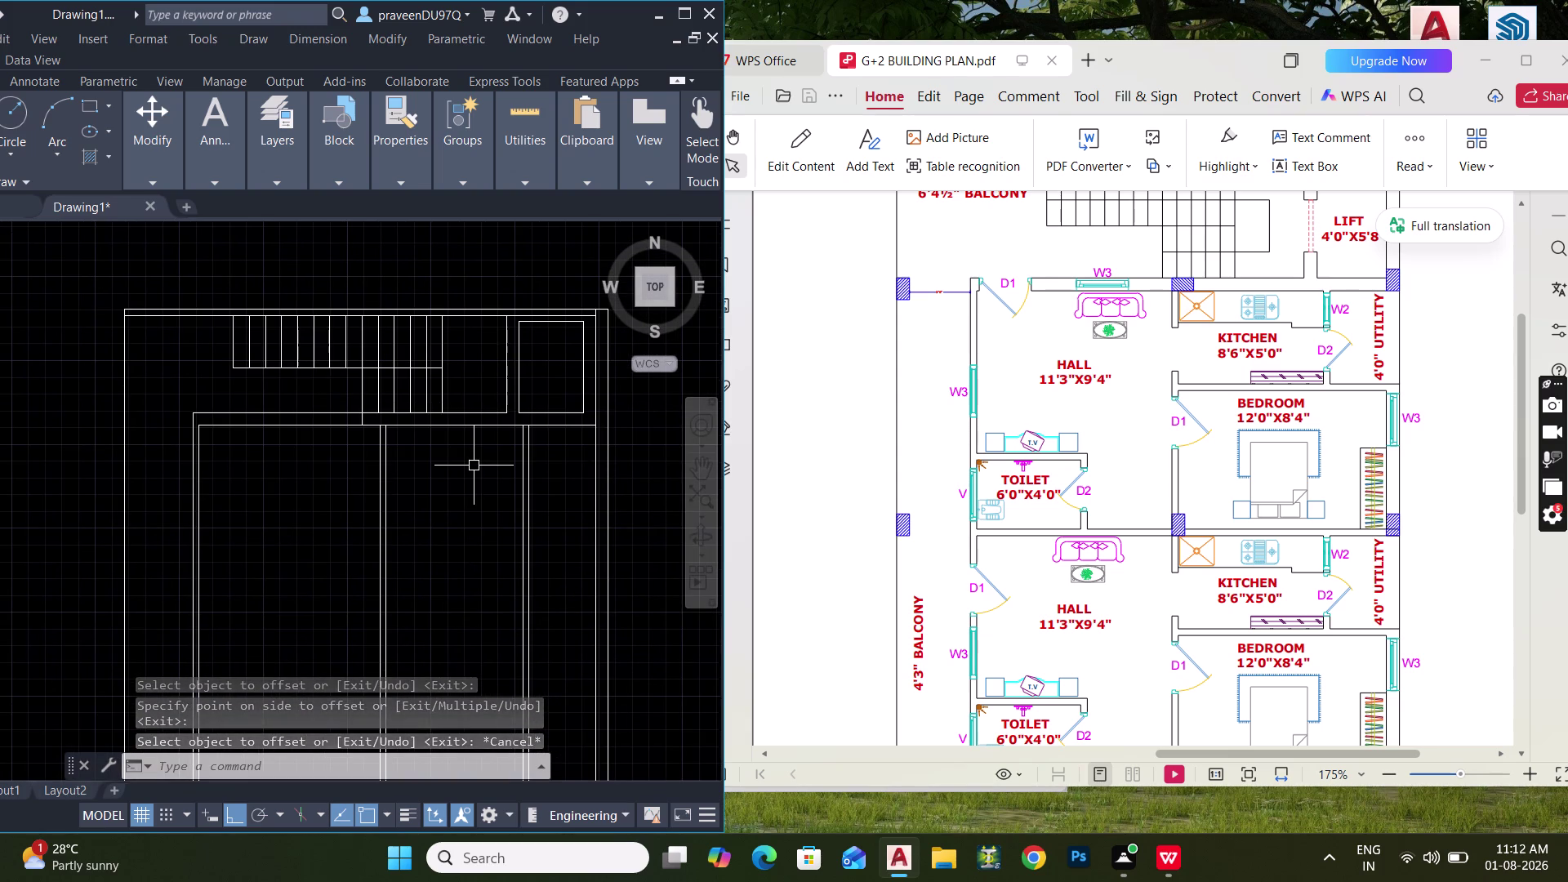
text(O)
key(space)
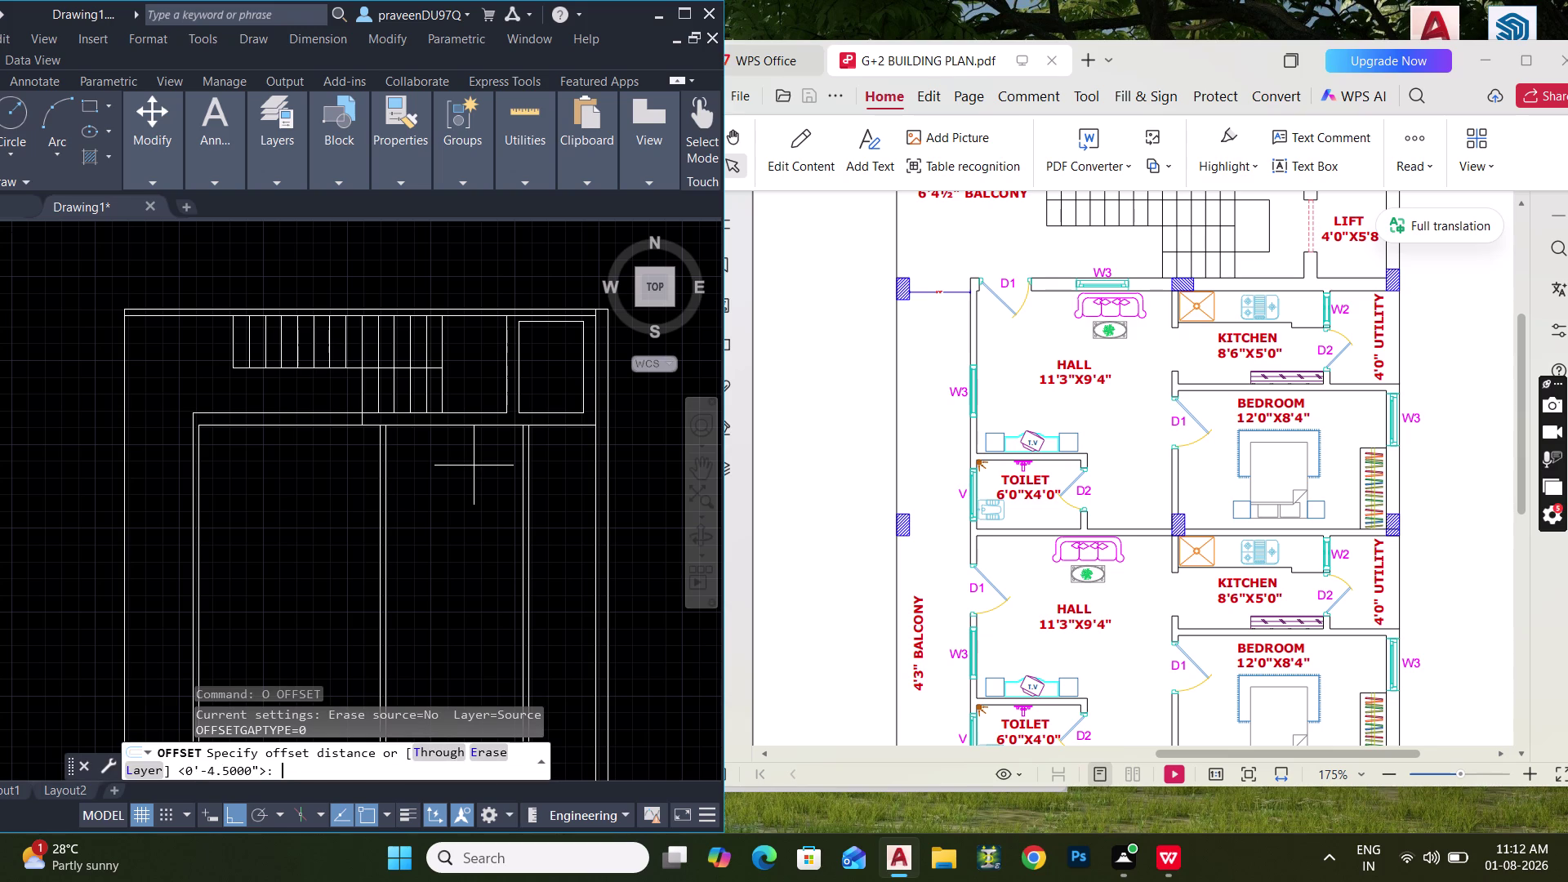
text(9'4")
key(Return)
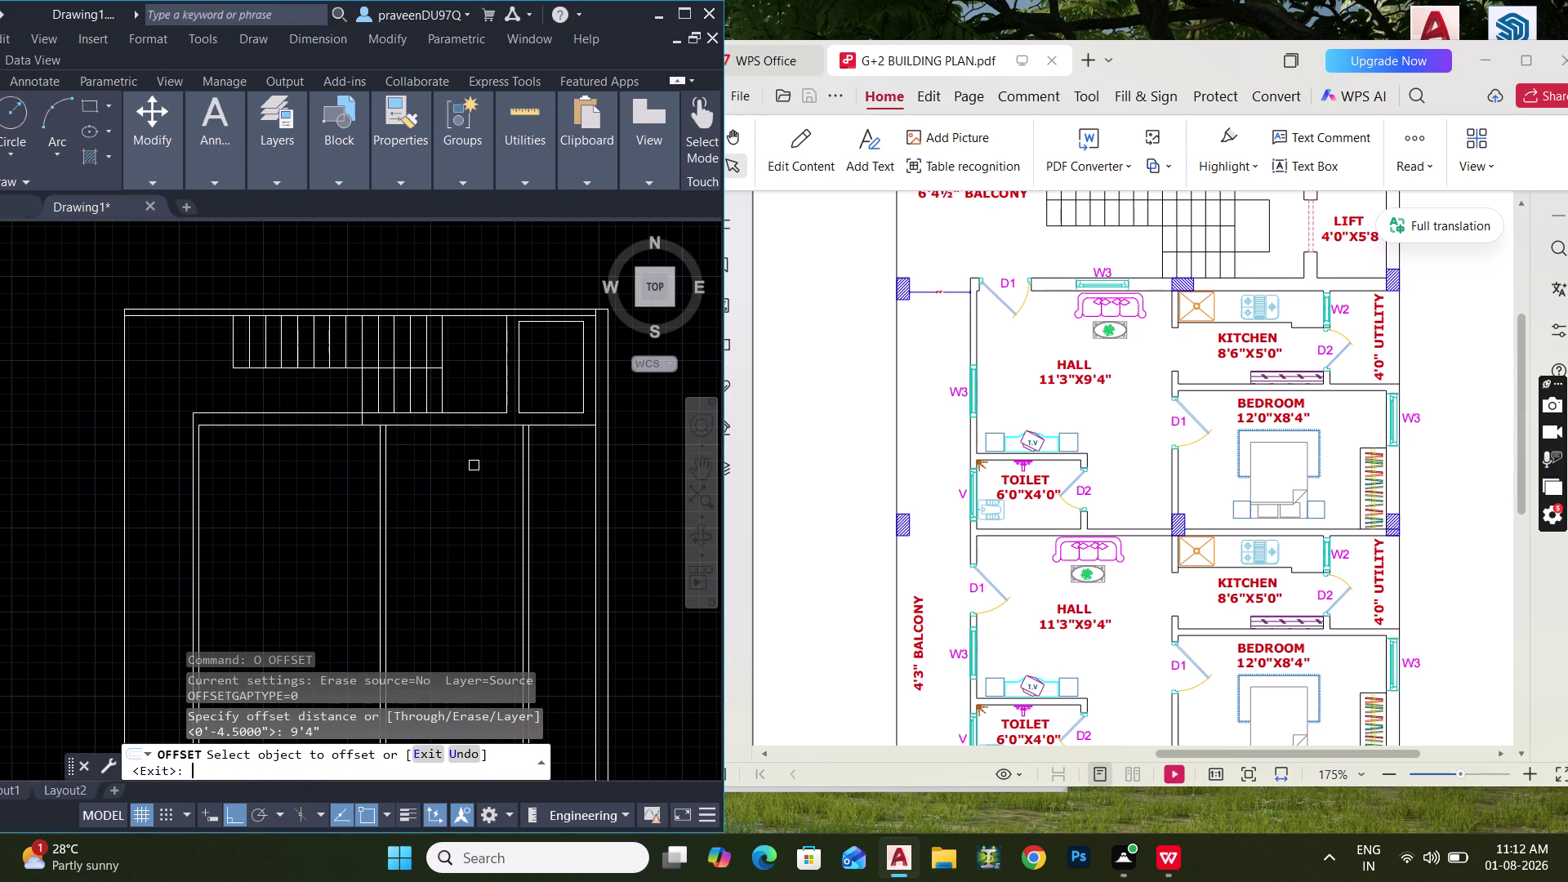
click(307, 425)
click(313, 503)
key(Escape)
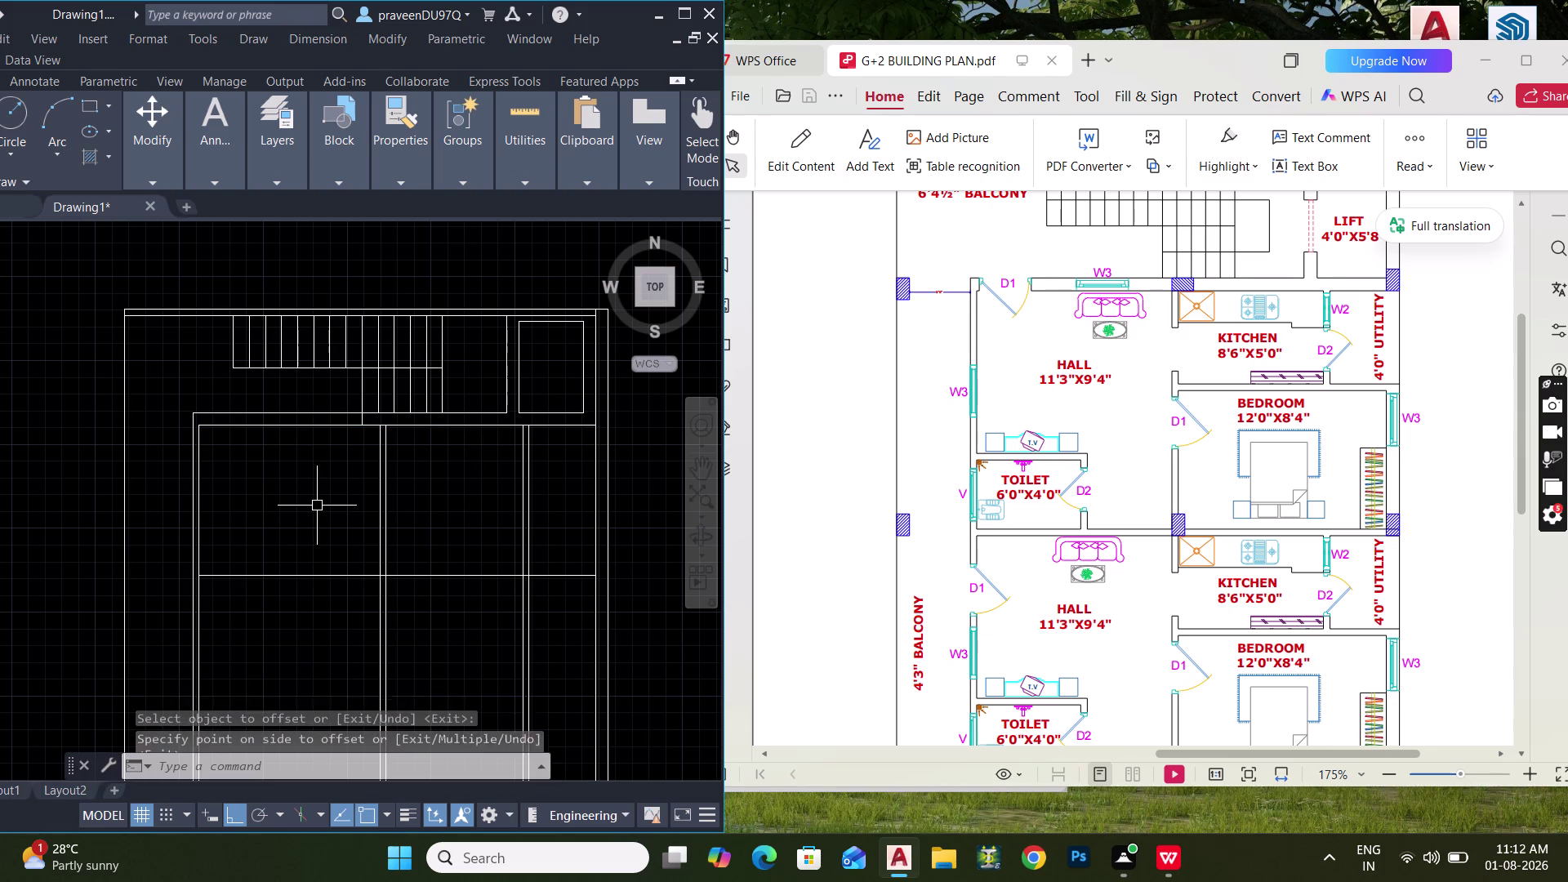
Offset the 9'4" cross wall line 4.5" to give it wall thickness.
text(O 4.)
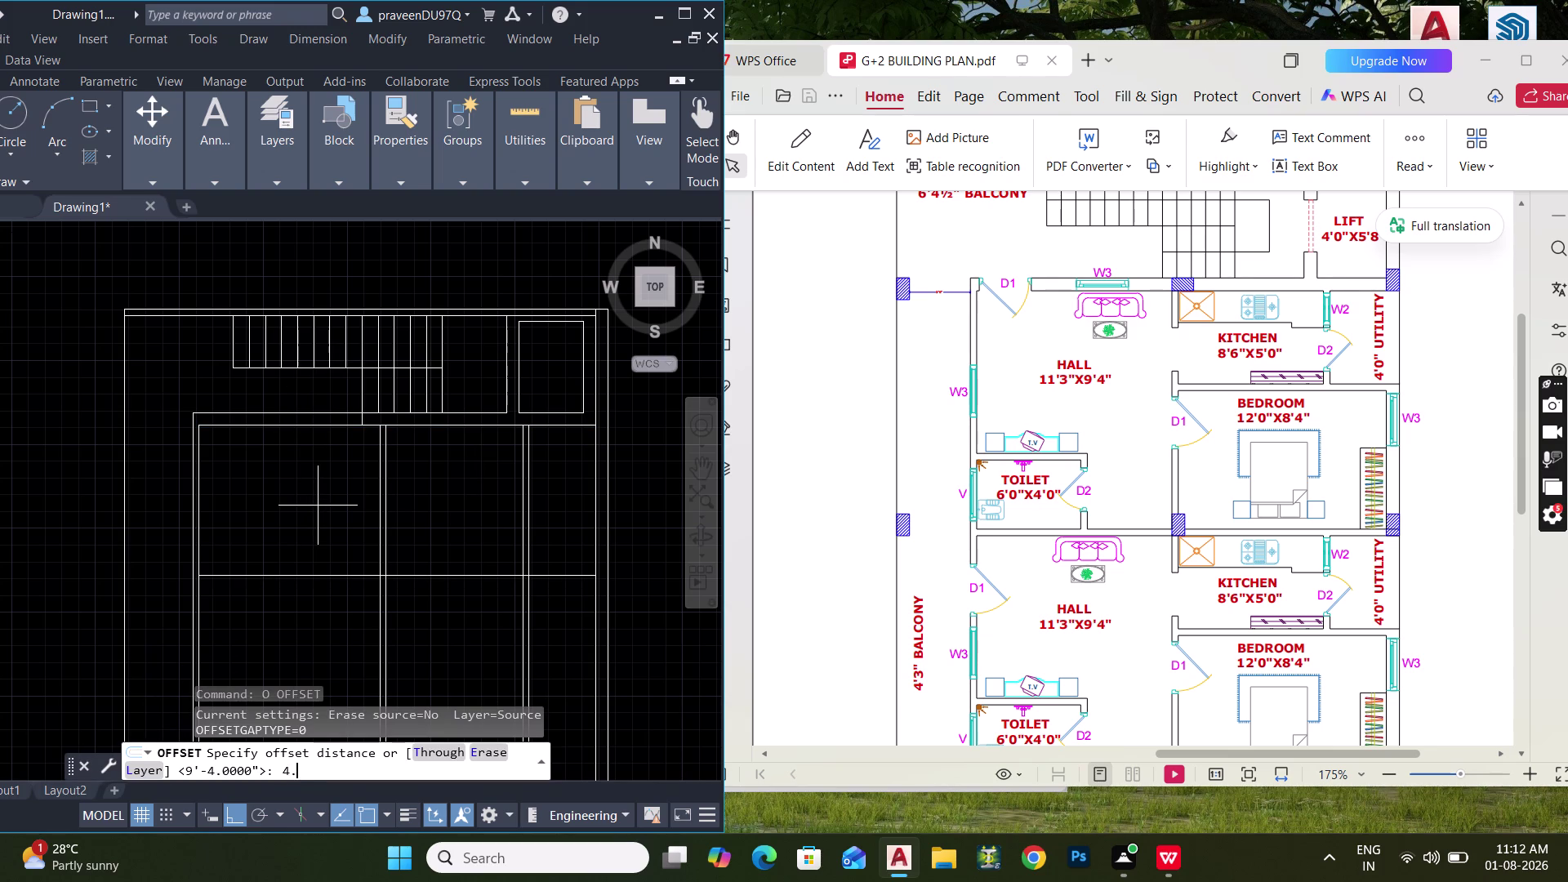
text(5")
key(Return)
click(294, 580)
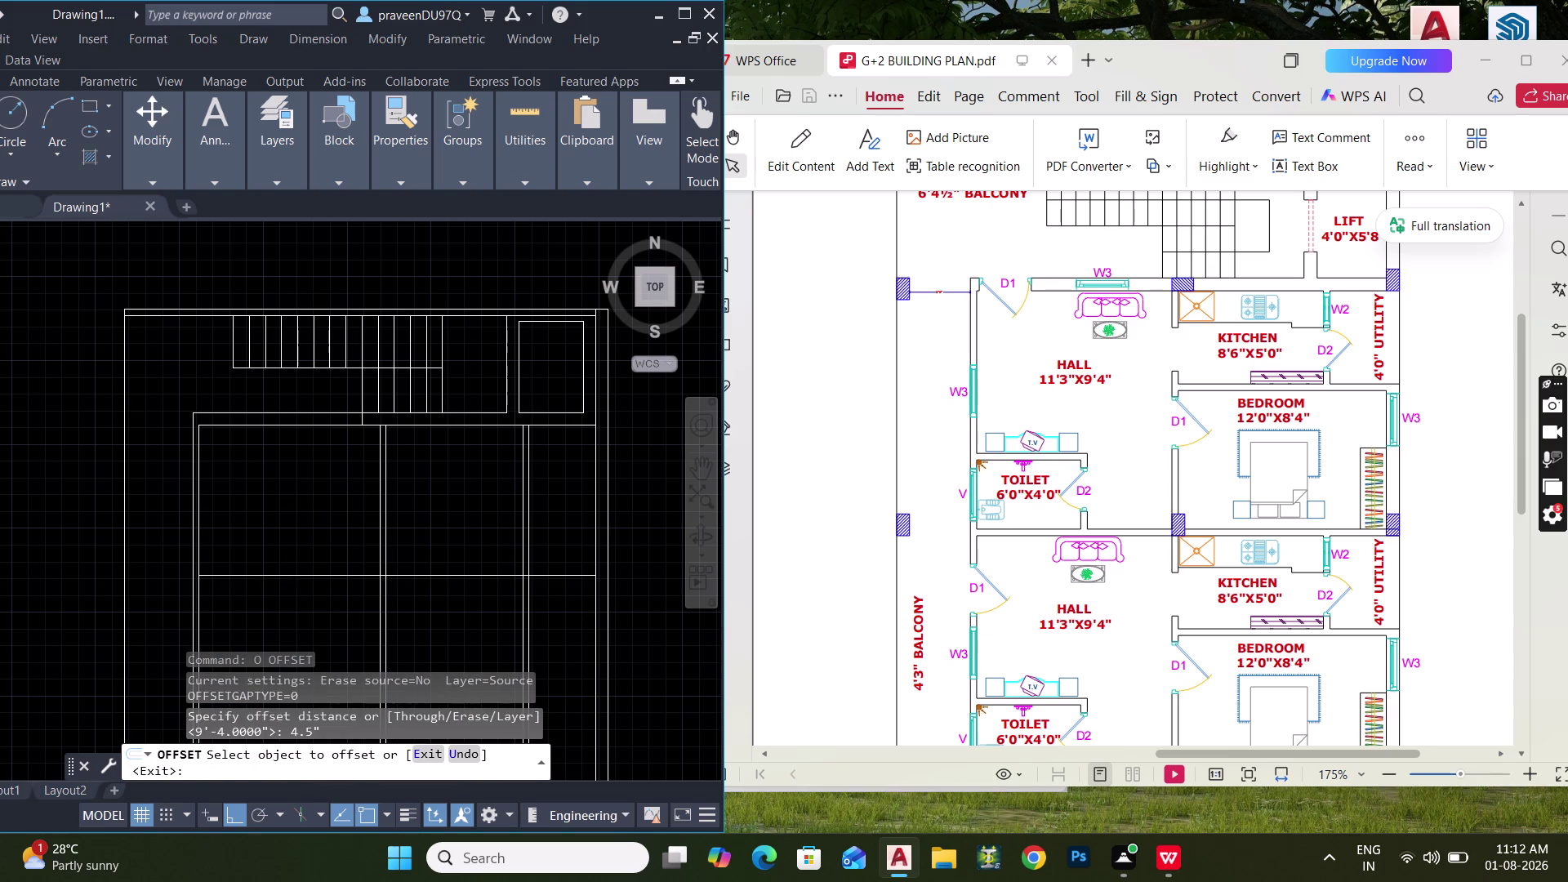
click(296, 603)
key(Escape)
key(Escape)
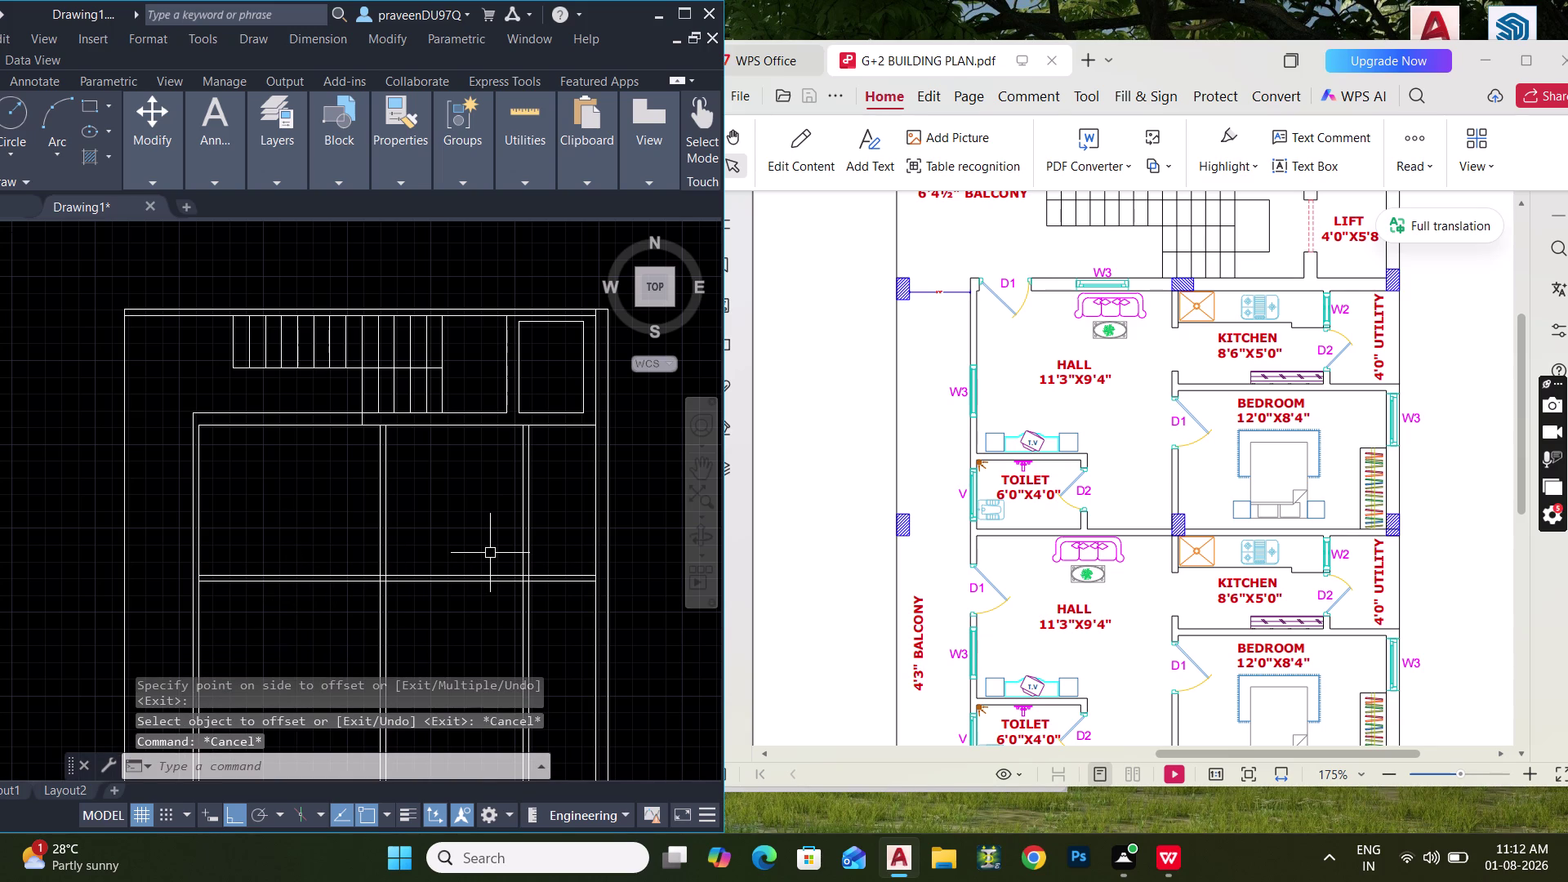
key(Escape)
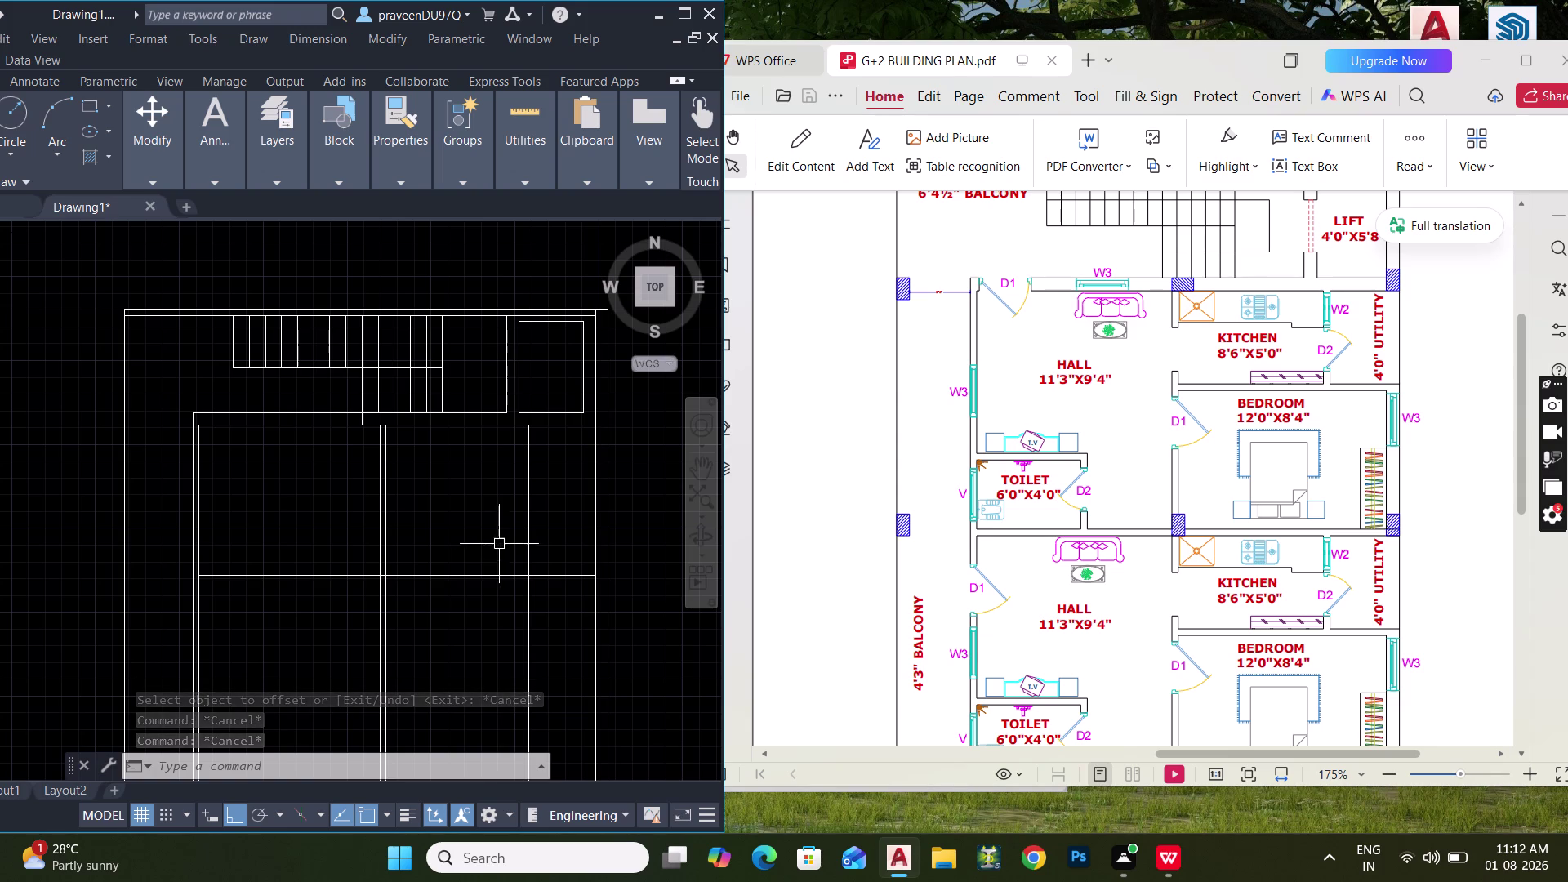
text(DLI)
key(space)
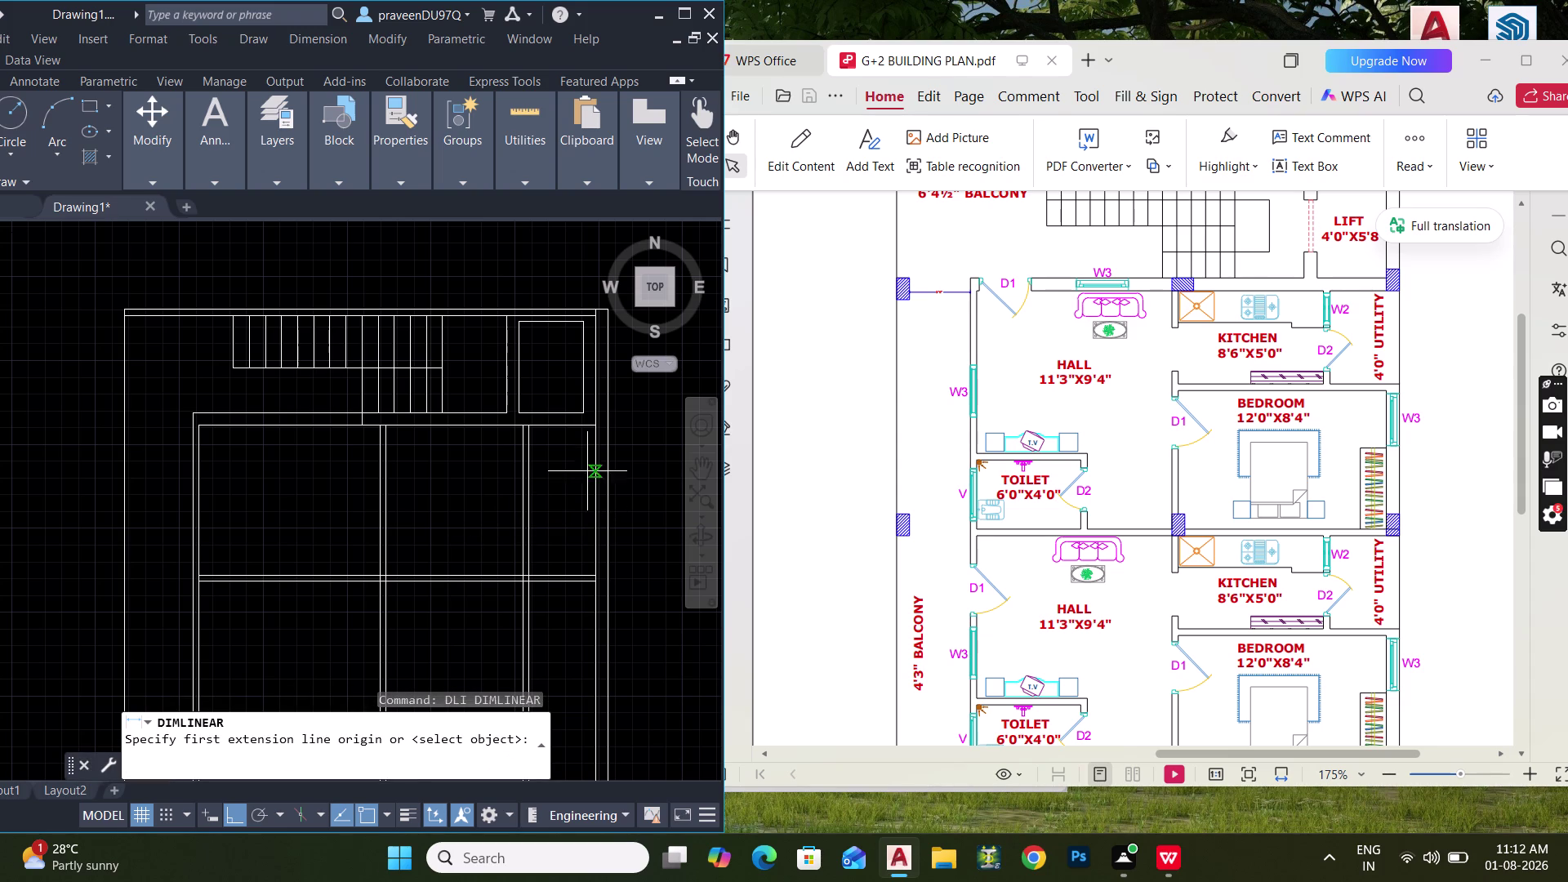
click(533, 474)
click(600, 478)
scroll(up, 3)
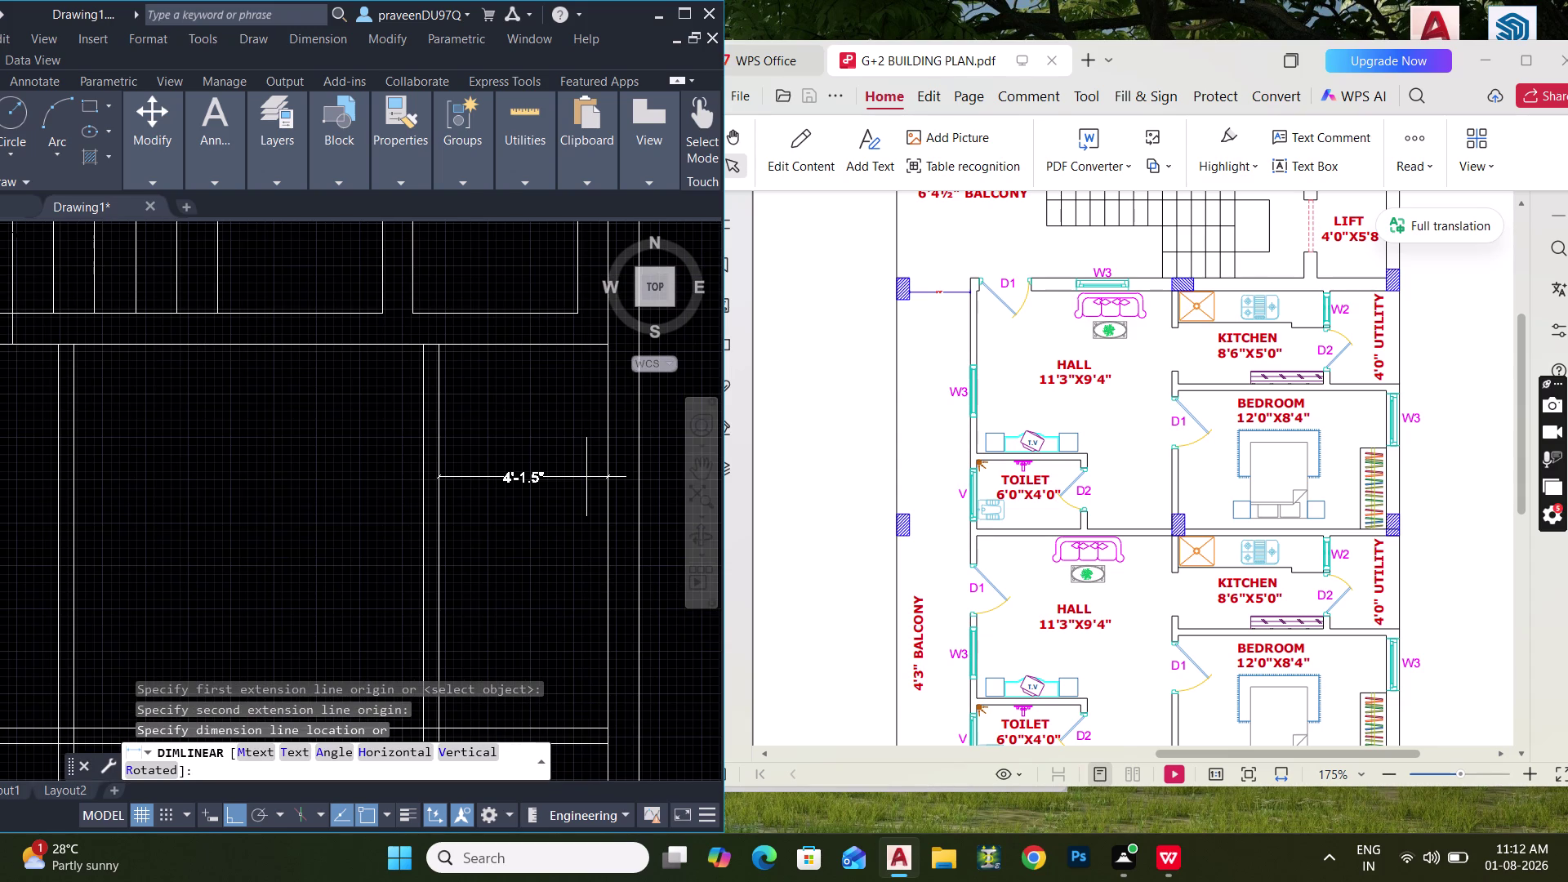
key(Escape)
key(Escape)
key(Escape)
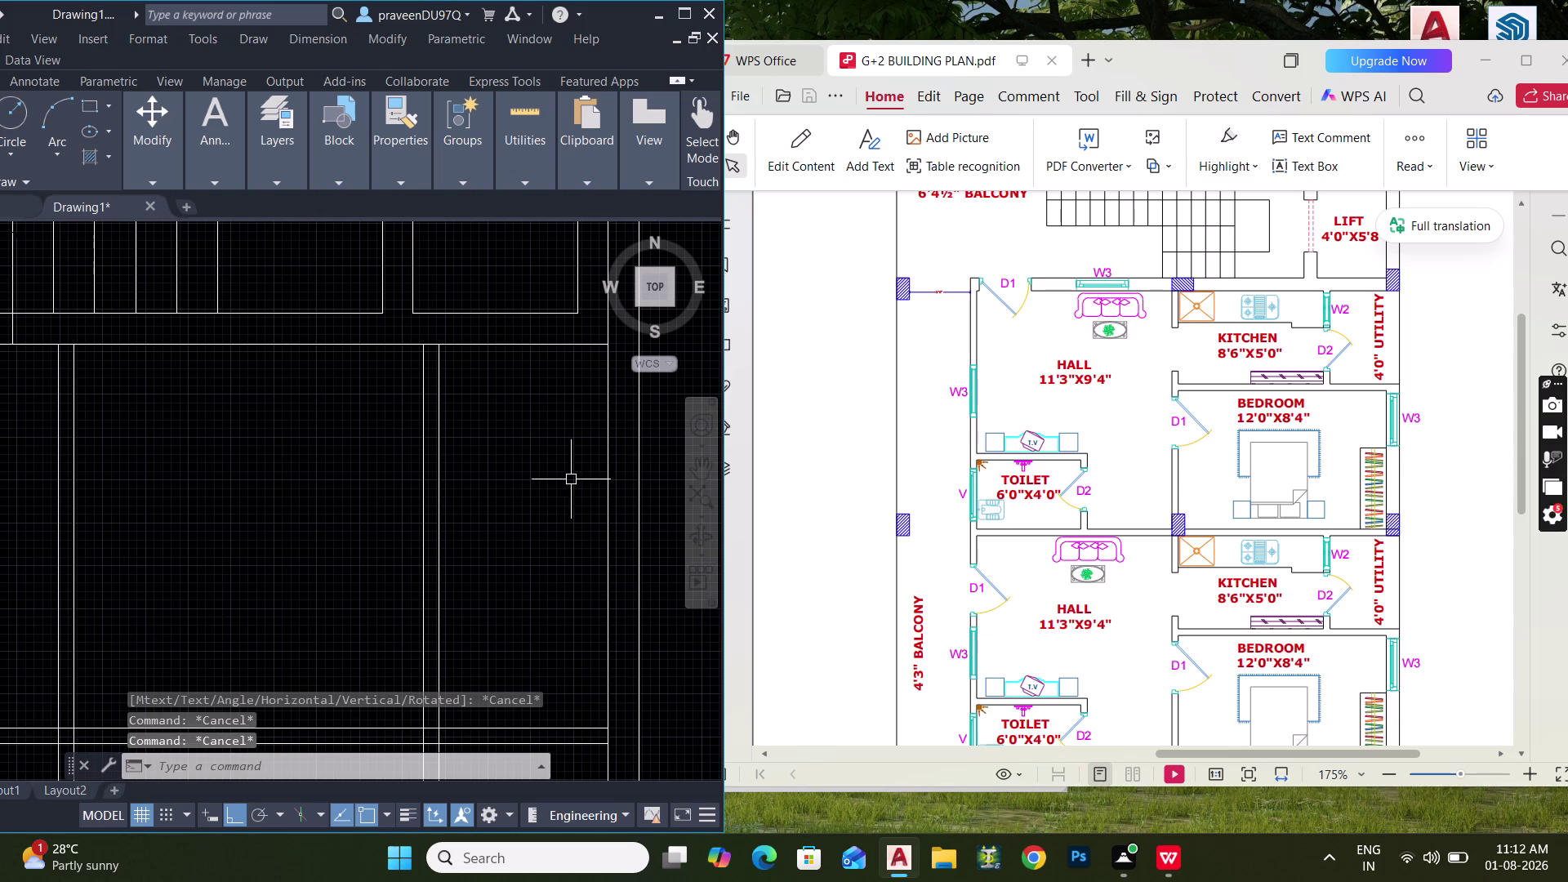